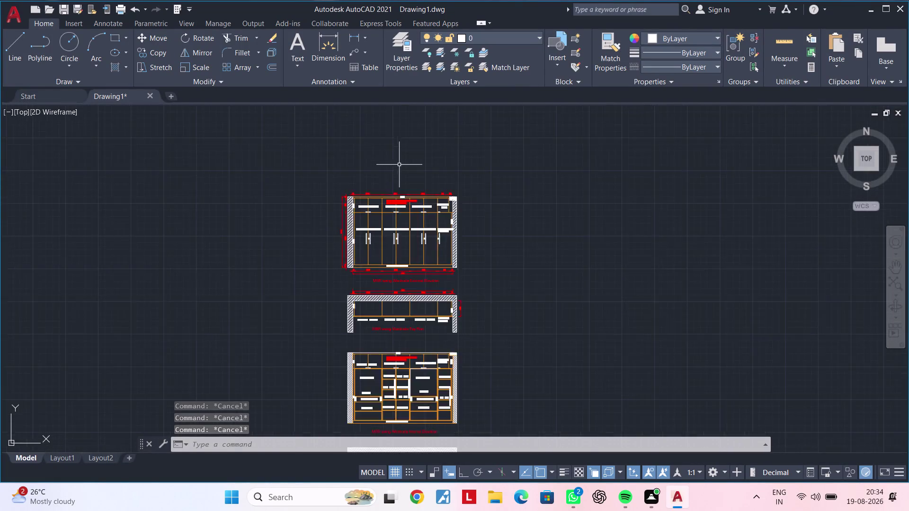
Pan between the top plan and internal elevation to centre the view on a hanger space.
scroll(up, 3)
scroll(up, 3)
scroll(up, 3)
scroll(down, 3)
middle_drag(373, 230, 328, 203)
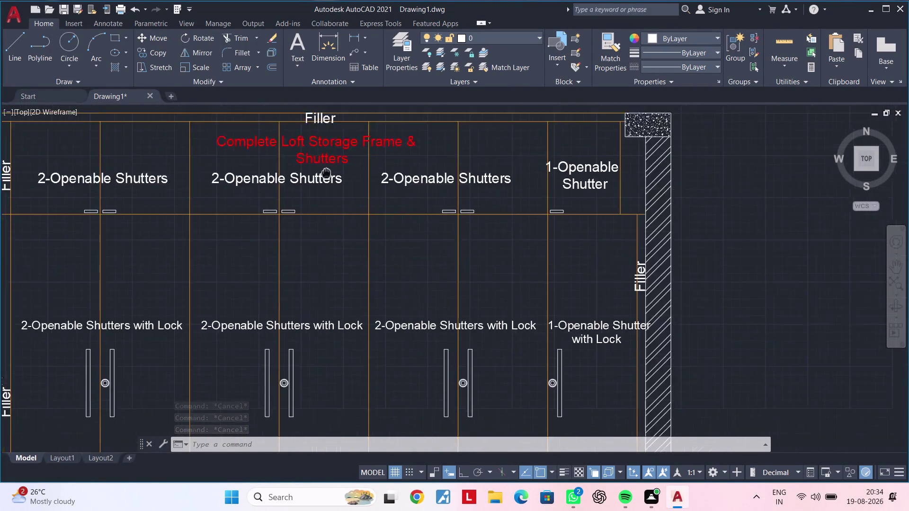
middle_drag(328, 203, 354, 113)
scroll(down, 3)
middle_drag(383, 345, 411, 225)
middle_drag(426, 348, 428, 237)
middle_drag(457, 337, 483, 200)
middle_drag(472, 346, 470, 280)
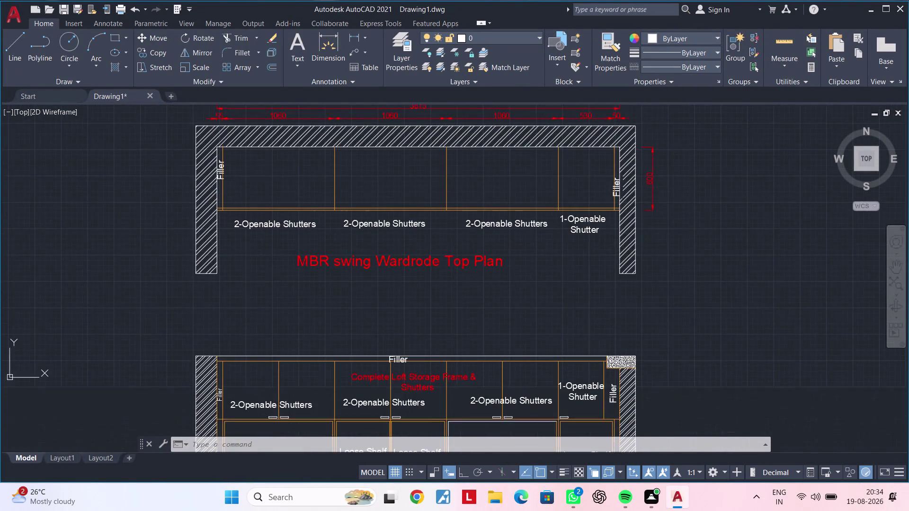
middle_drag(434, 416, 436, 323)
middle_drag(451, 503, 455, 413)
middle_drag(517, 403, 557, 301)
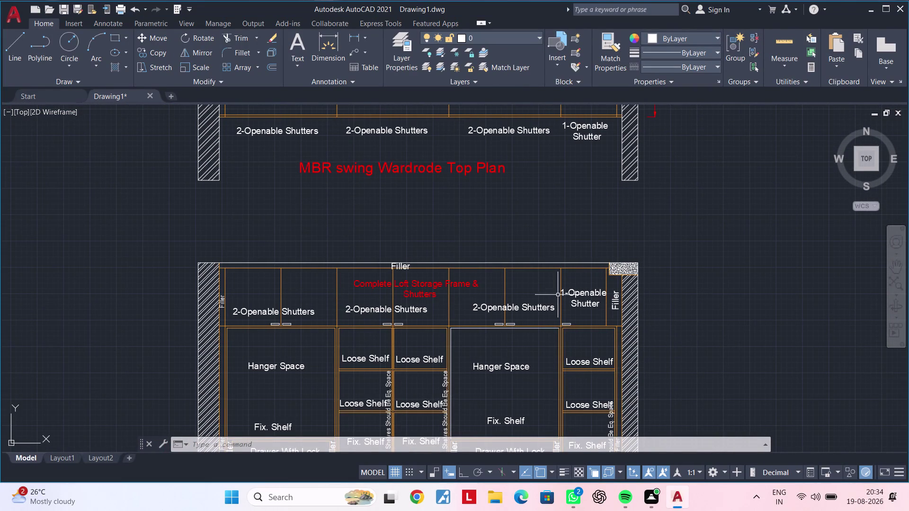
key(Escape)
key(Escape)
middle_drag(519, 370, 528, 249)
middle_drag(502, 319, 501, 271)
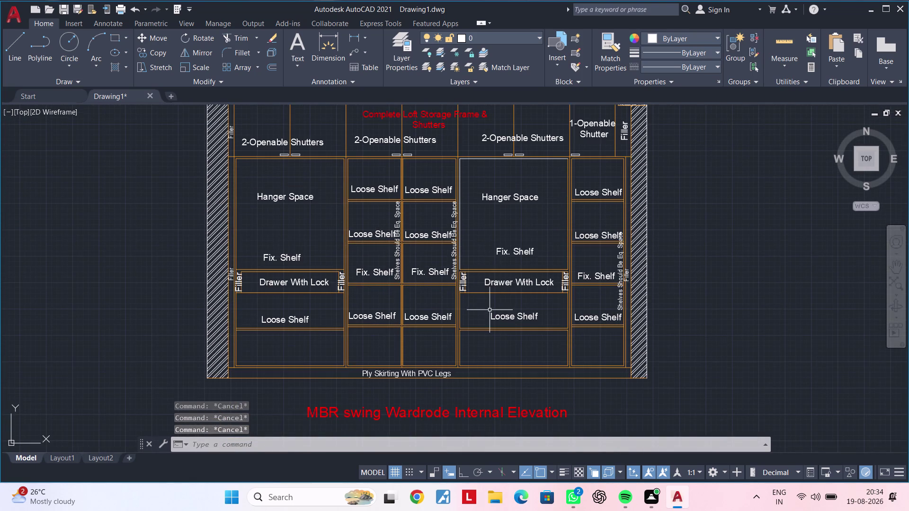
middle_drag(490, 310, 469, 209)
middle_drag(463, 210, 427, 341)
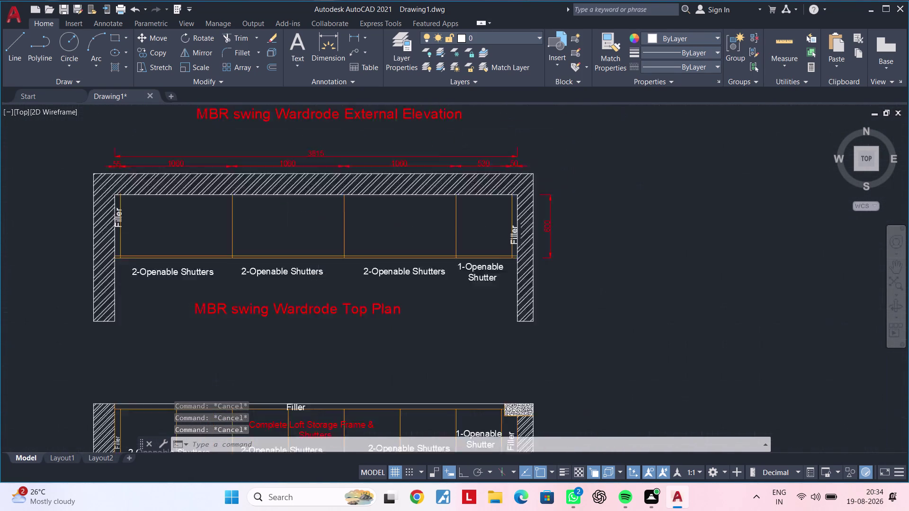
middle_drag(427, 342, 343, 510)
scroll(down, 3)
middle_drag(357, 347, 367, 320)
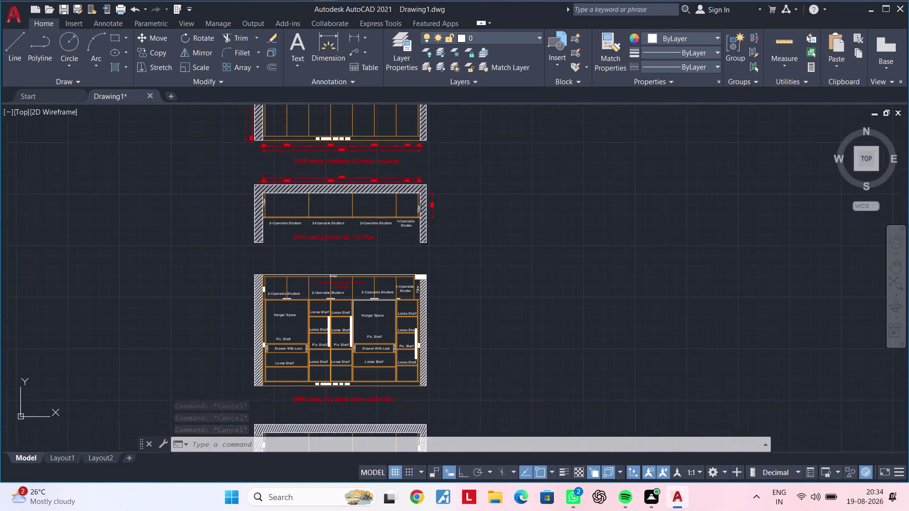
middle_drag(367, 321, 432, 151)
scroll(up, 3)
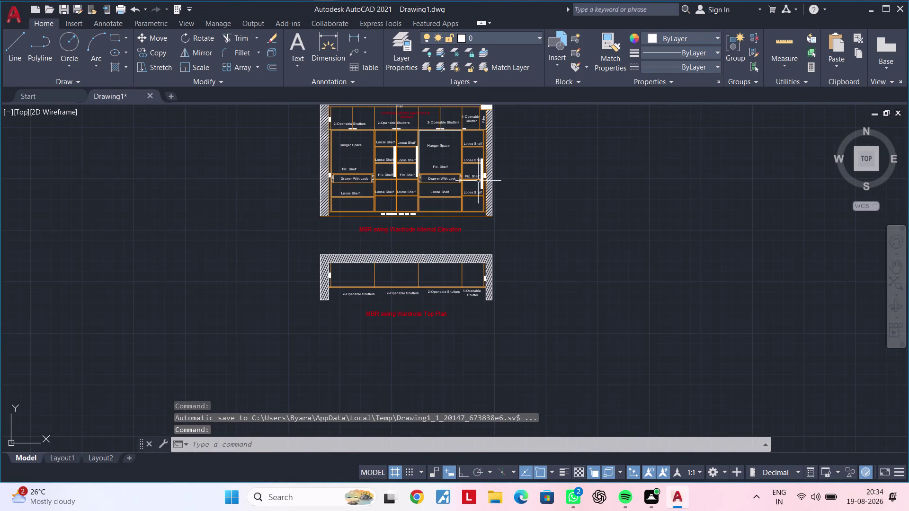
scroll(up, 3)
middle_drag(419, 159, 387, 272)
scroll(up, 3)
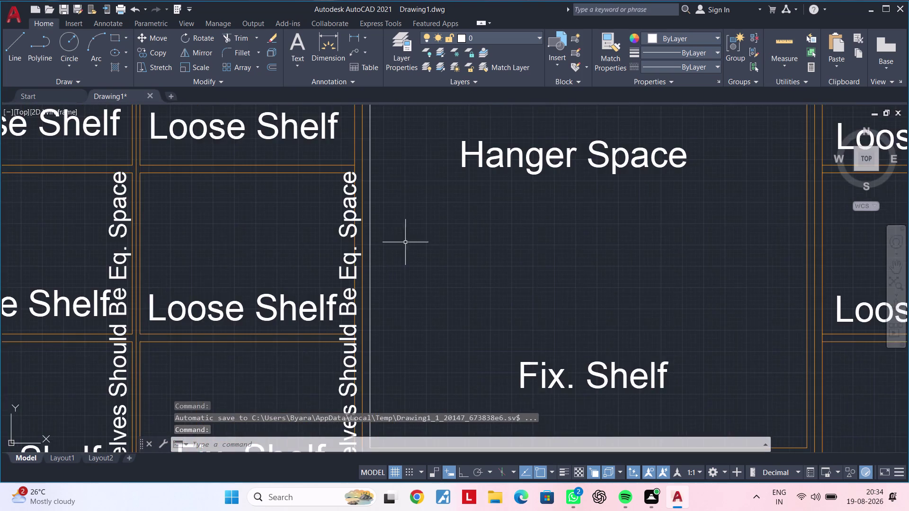
middle_drag(397, 265, 377, 314)
Match the hanger space line's properties onto two frame edges of the internal elevation.
key(Escape)
key(m)
key(a)
key(space)
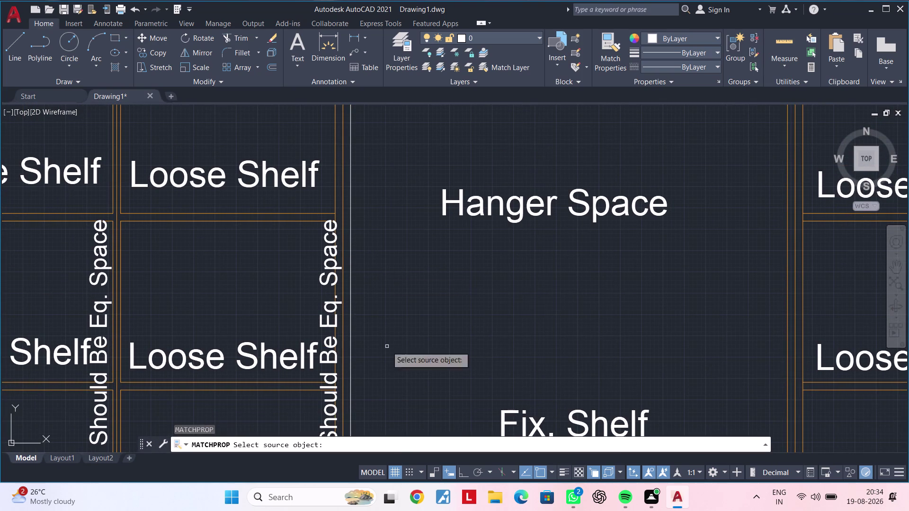
click(787, 254)
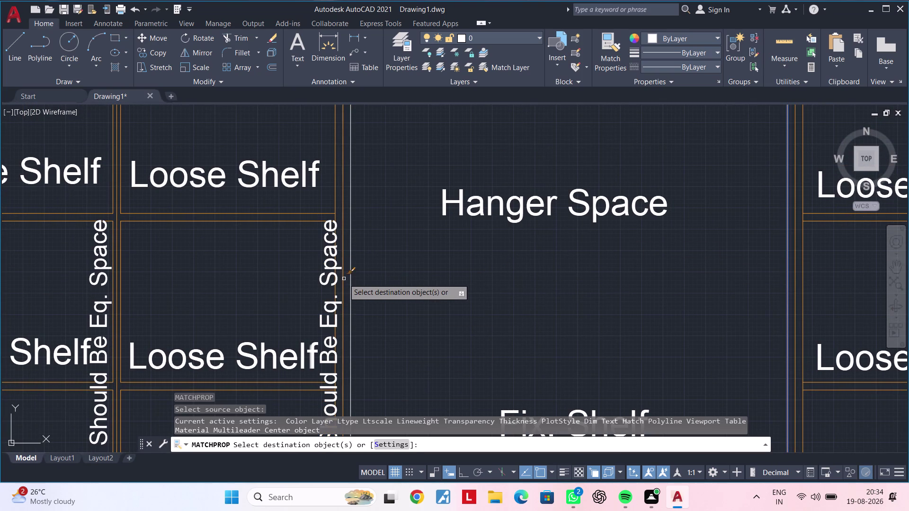
click(349, 278)
scroll(down, 3)
middle_drag(444, 242, 394, 376)
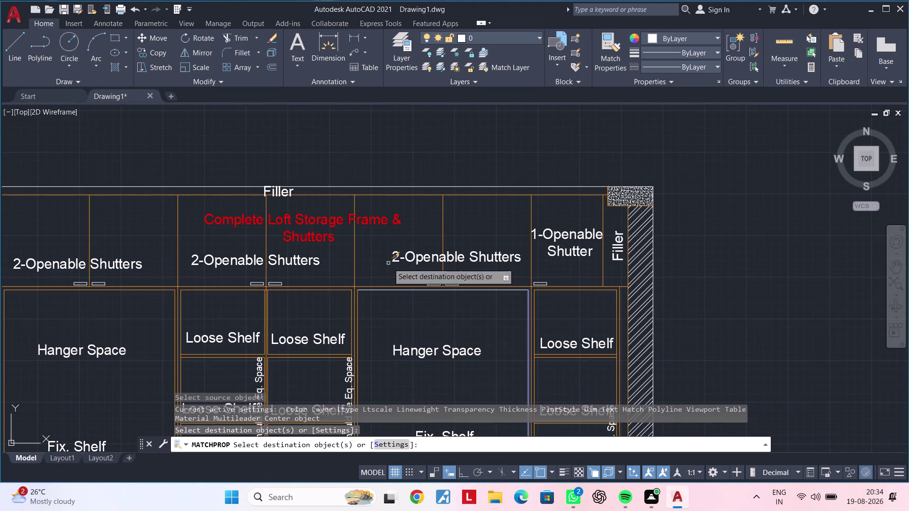
scroll(up, 3)
click(504, 292)
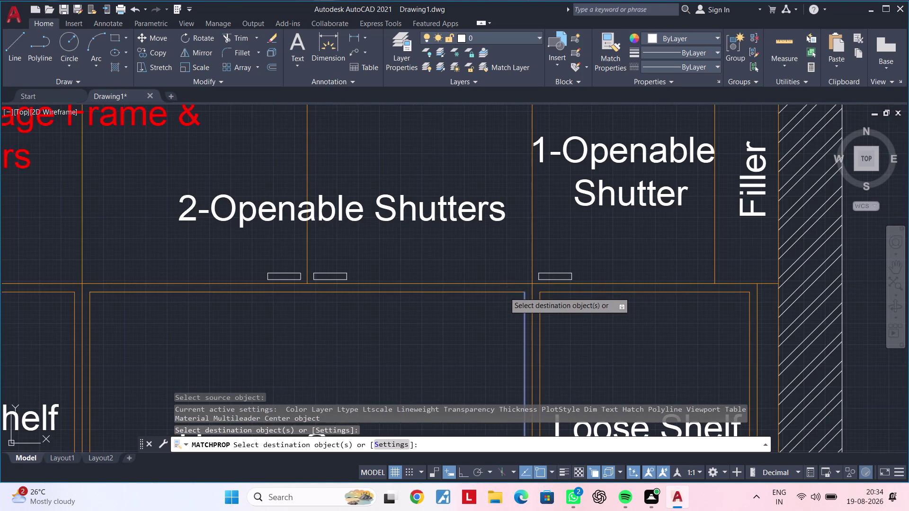
key(Escape)
key(Escape)
key(Escape)
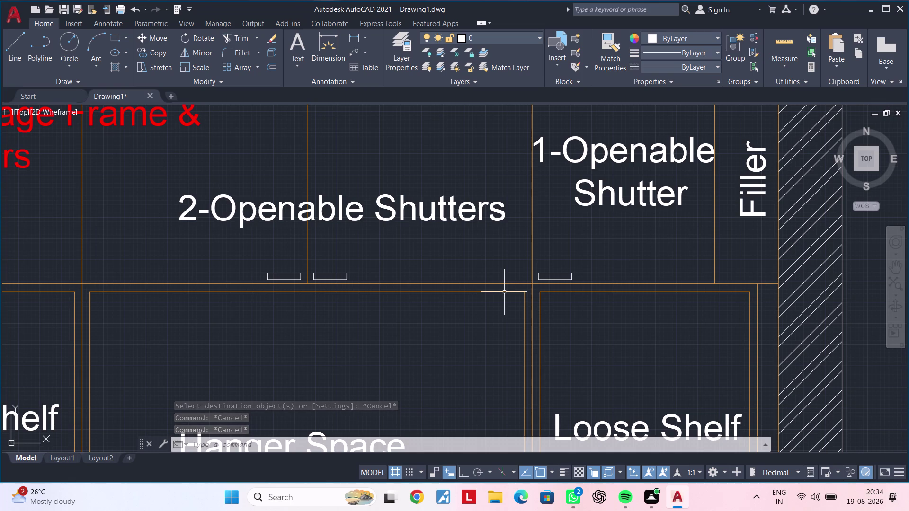
key(Escape)
key(Escape)
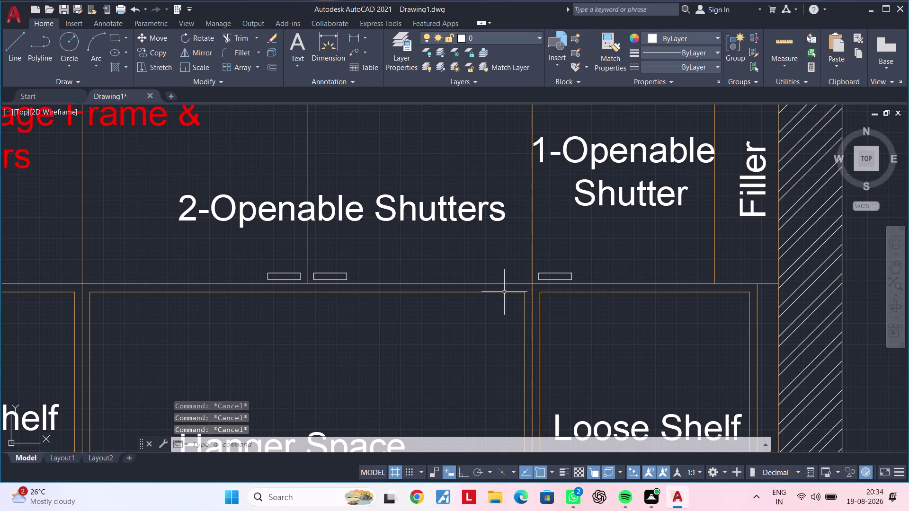
Pan out over the whole internal elevation, then centre the left hanger space.
scroll(down, 3)
middle_drag(447, 307, 638, 229)
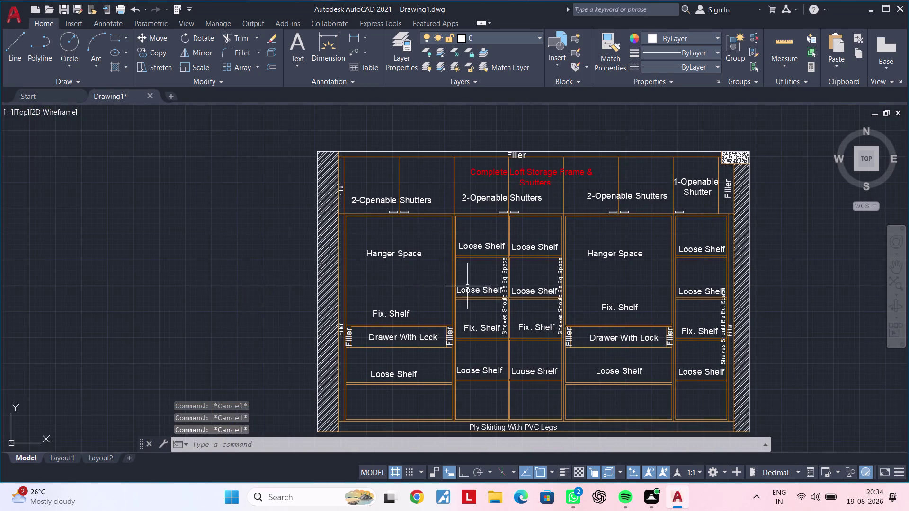
middle_drag(452, 262, 441, 333)
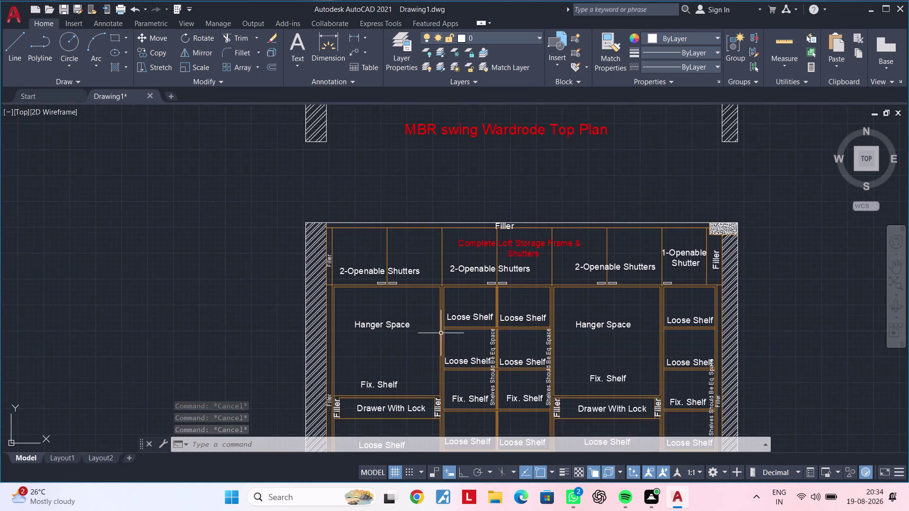
scroll(up, 3)
key(Escape)
key(Escape)
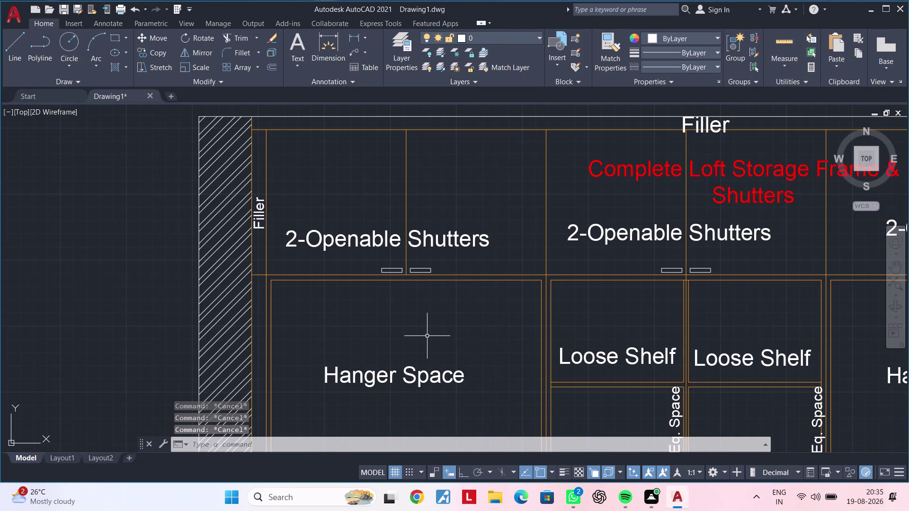
key(Escape)
key(Escape)
key(Escape)
key(Escape)
middle_drag(319, 320, 329, 309)
key(Escape)
key(Escape)
Draw a small bracket rectangle at the left inner face of the hanger space.
text(re)
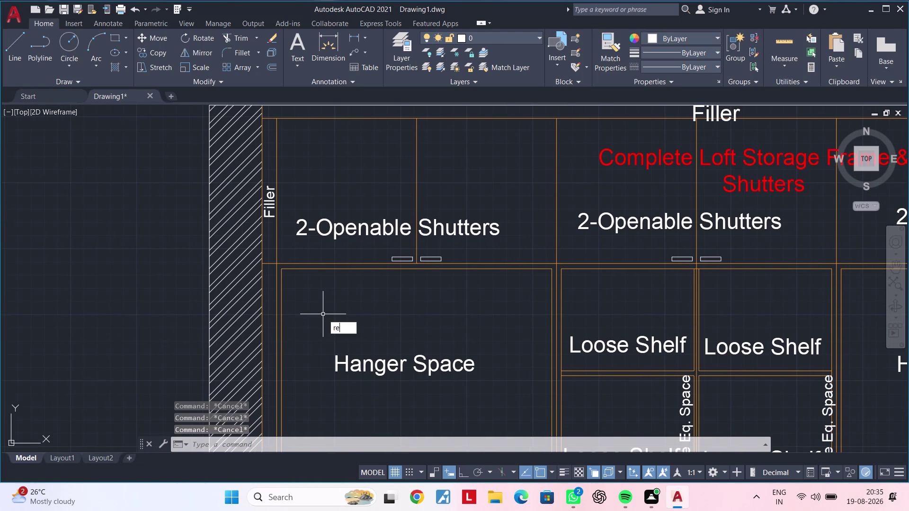
text(c)
key(space)
scroll(up, 3)
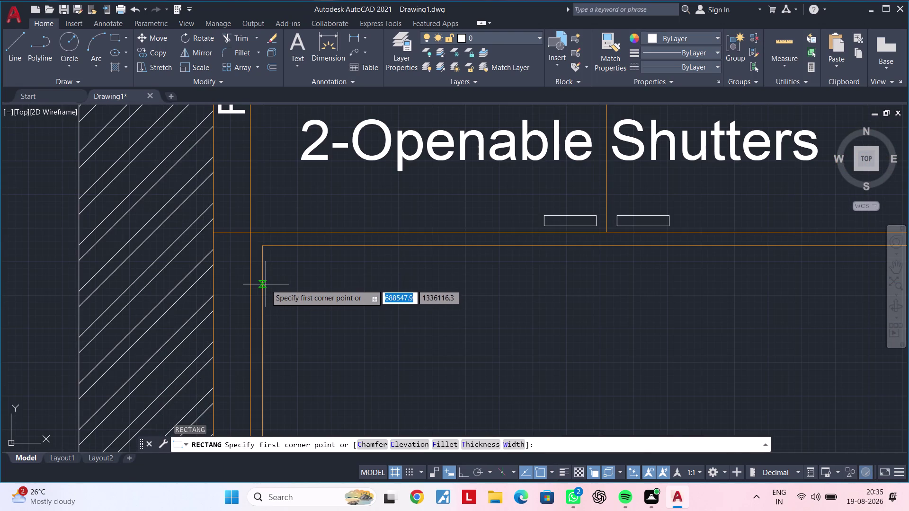
click(264, 282)
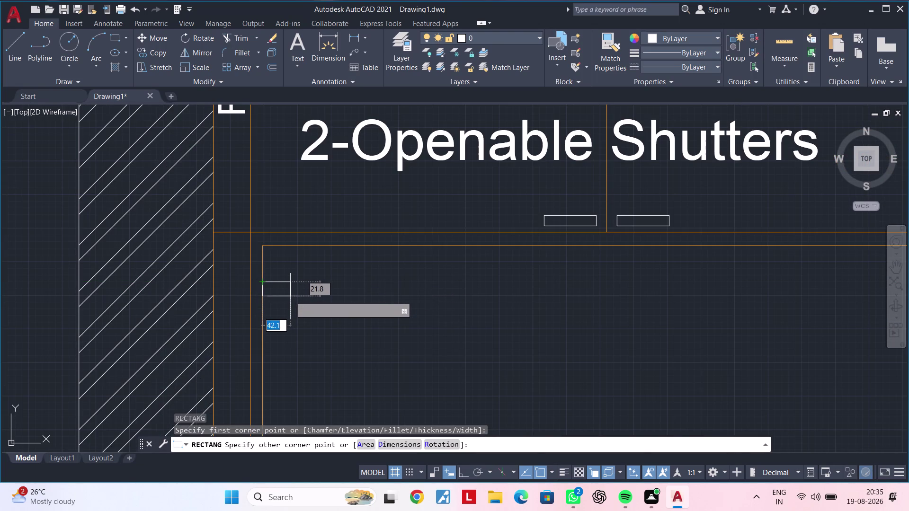
scroll(up, 3)
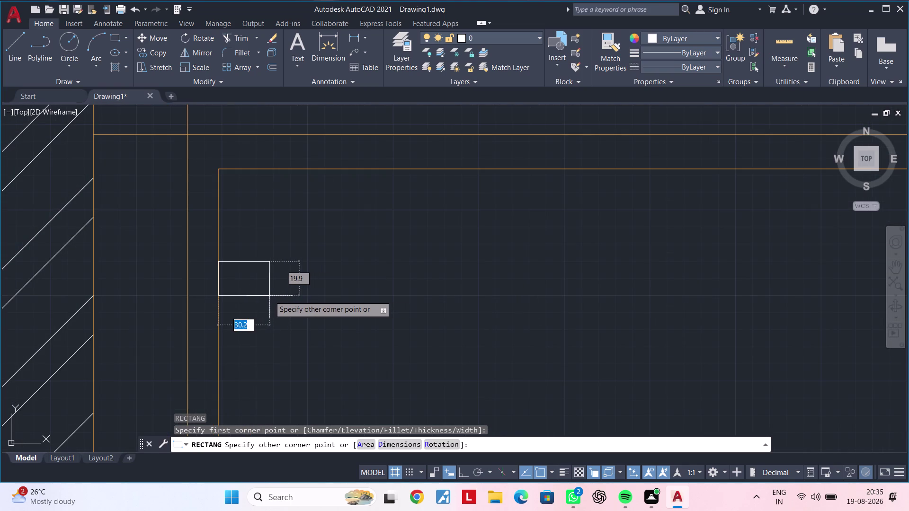
click(262, 296)
scroll(down, 3)
middle_drag(321, 296, 304, 298)
key(Escape)
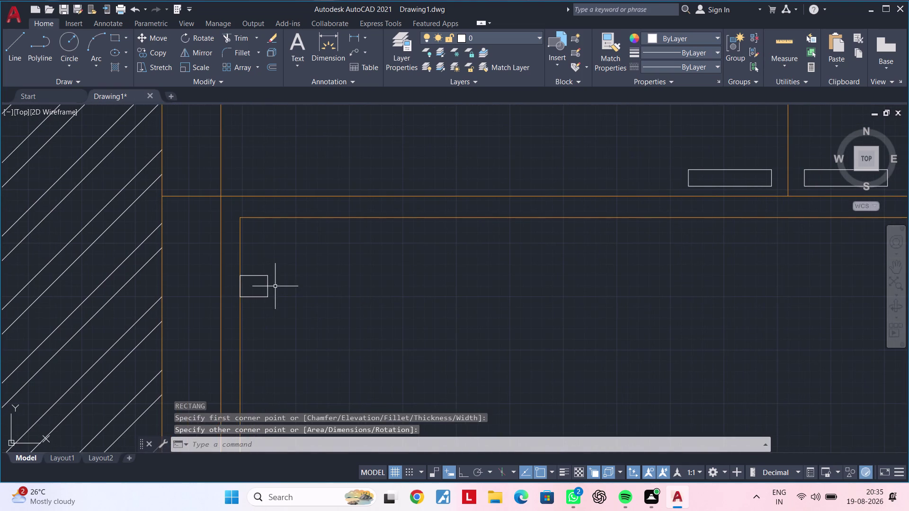
Mirror the bracket about the hanger space centre to the right side, keeping the original.
click(268, 284)
key(m)
text(i)
key(space)
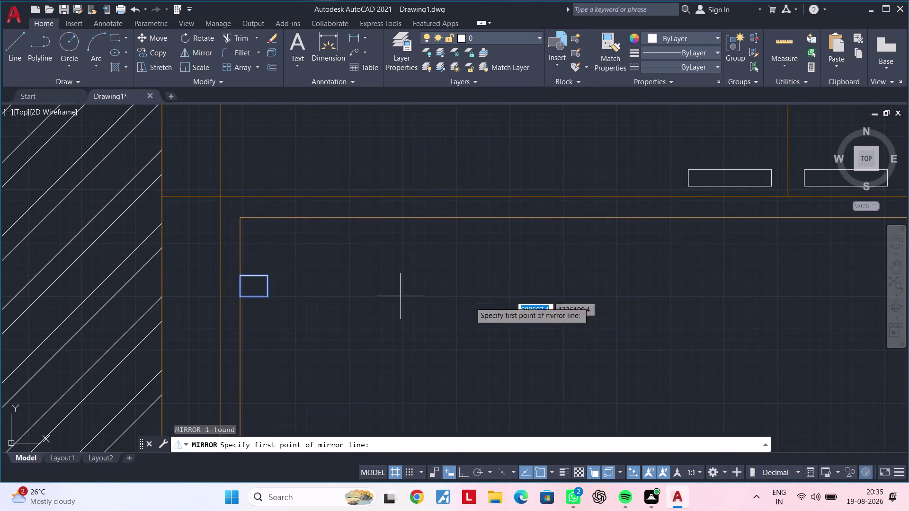
scroll(down, 3)
middle_drag(584, 294, 386, 308)
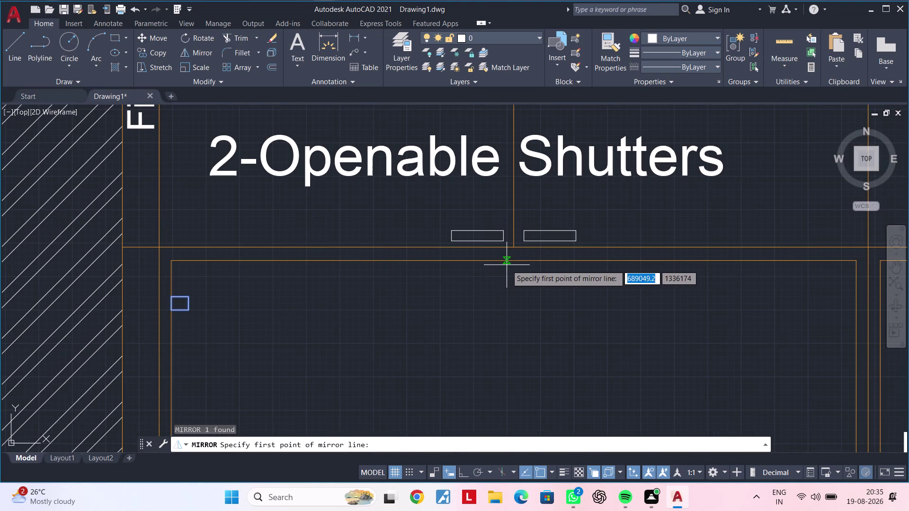
click(513, 263)
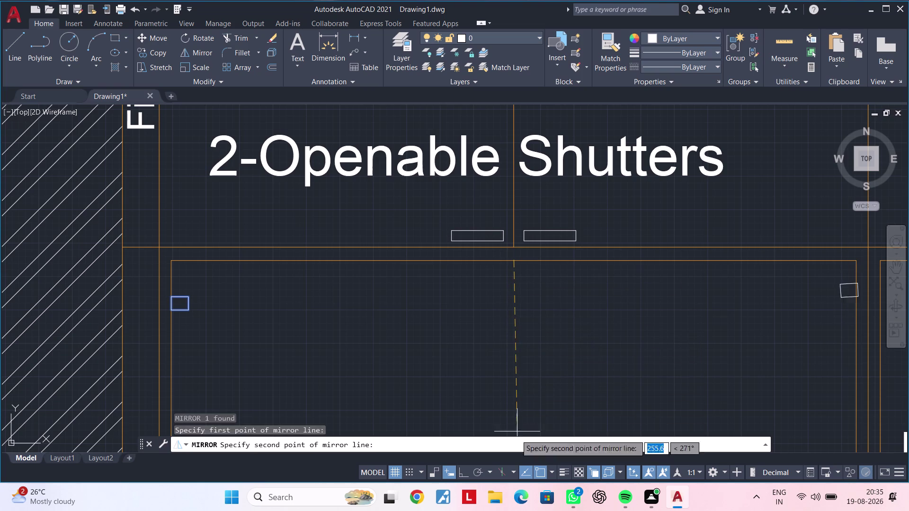
click(466, 471)
click(545, 374)
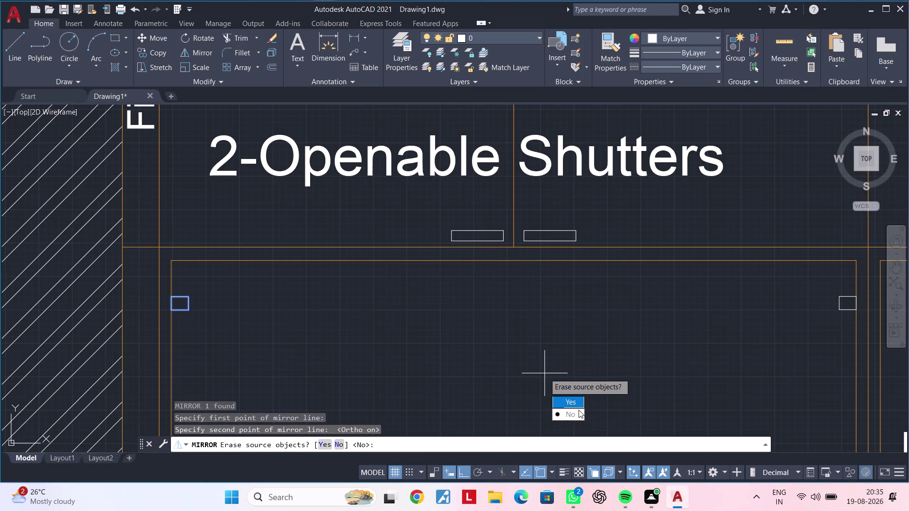
drag(577, 411, 545, 373)
middle_drag(565, 334, 535, 335)
key(Escape)
key(Escape)
Restart RECTANG for the next bracket.
key(r)
text(e)
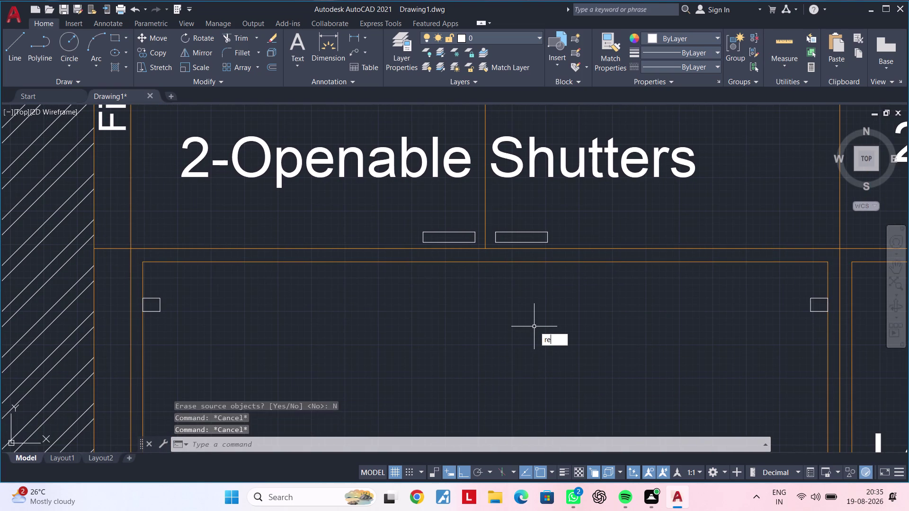
text(c)
key(space)
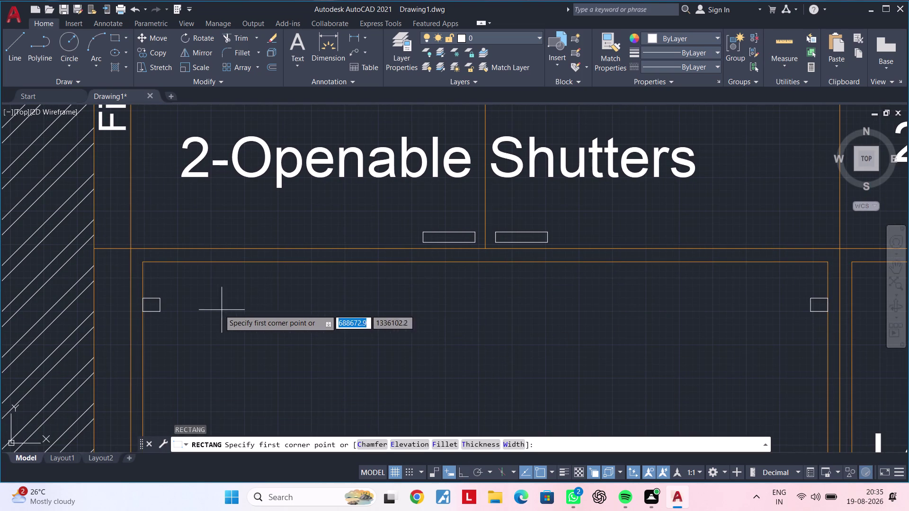
Draw a thin rectangular hanger rod from the left end bracket to the right end bracket.
scroll(up, 3)
scroll(up, 3)
click(133, 291)
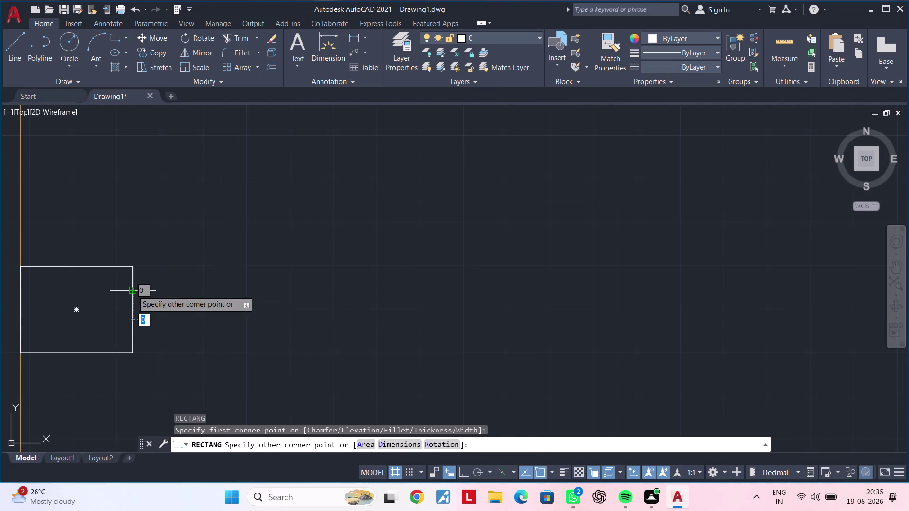
scroll(down, 3)
middle_drag(368, 328, 173, 310)
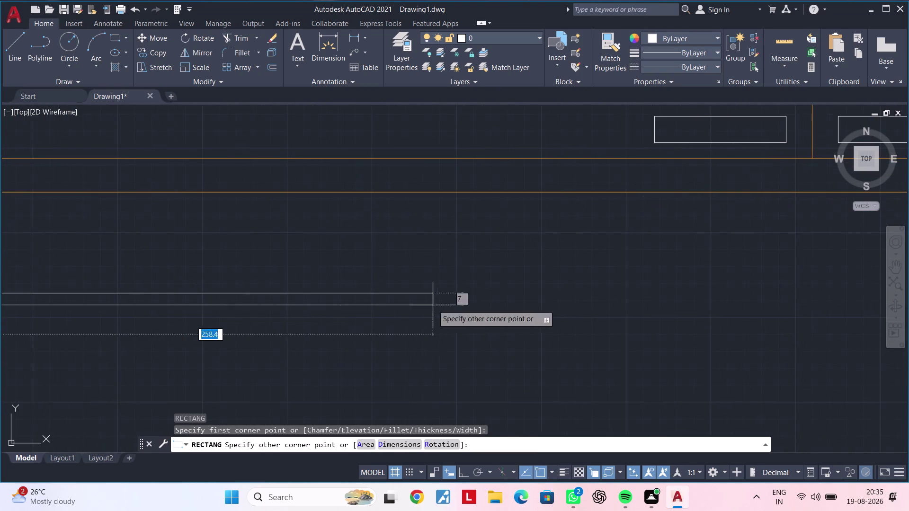
scroll(down, 3)
middle_drag(503, 307, 392, 307)
middle_drag(797, 309, 566, 311)
middle_drag(771, 308, 641, 302)
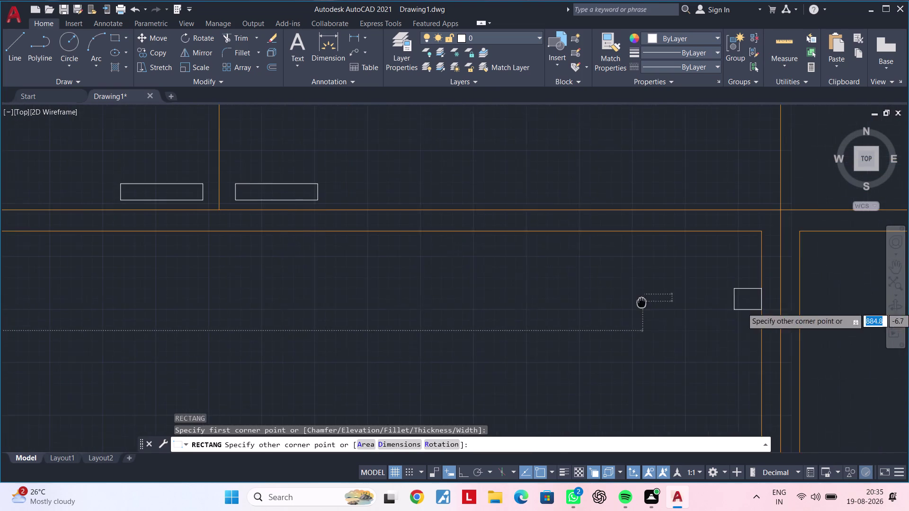
middle_drag(641, 301, 636, 301)
scroll(up, 3)
scroll(up, 3)
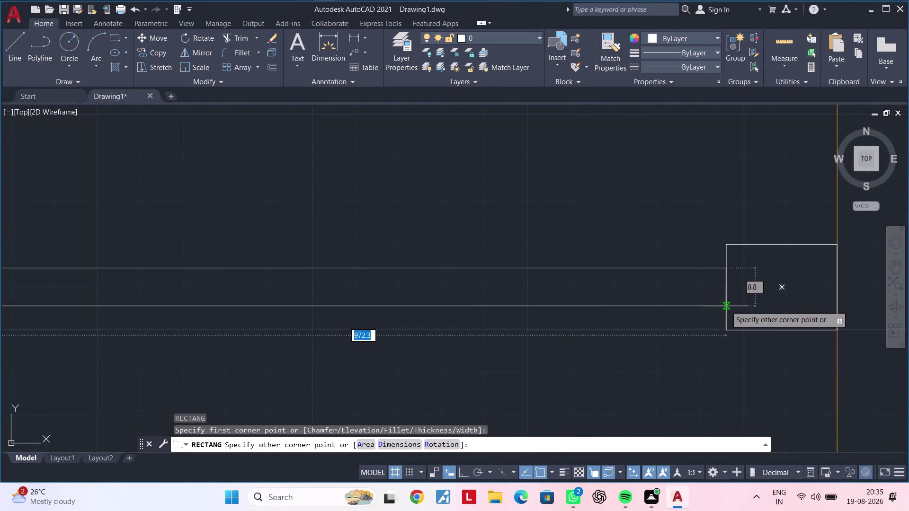
click(725, 306)
scroll(down, 3)
middle_drag(637, 326, 750, 315)
scroll(down, 3)
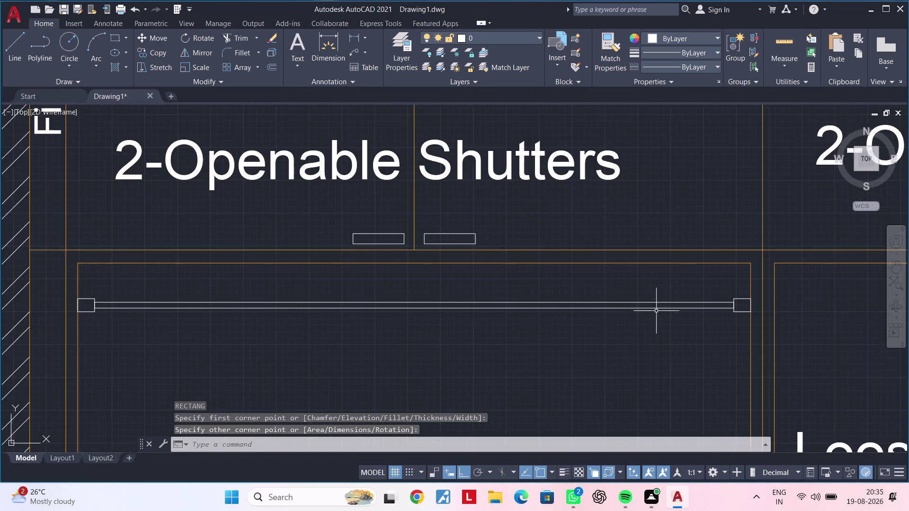
scroll(down, 3)
middle_drag(645, 320, 692, 313)
key(Escape)
key(Escape)
key(Escape)
key(Escape)
key(Escape)
key(Escape)
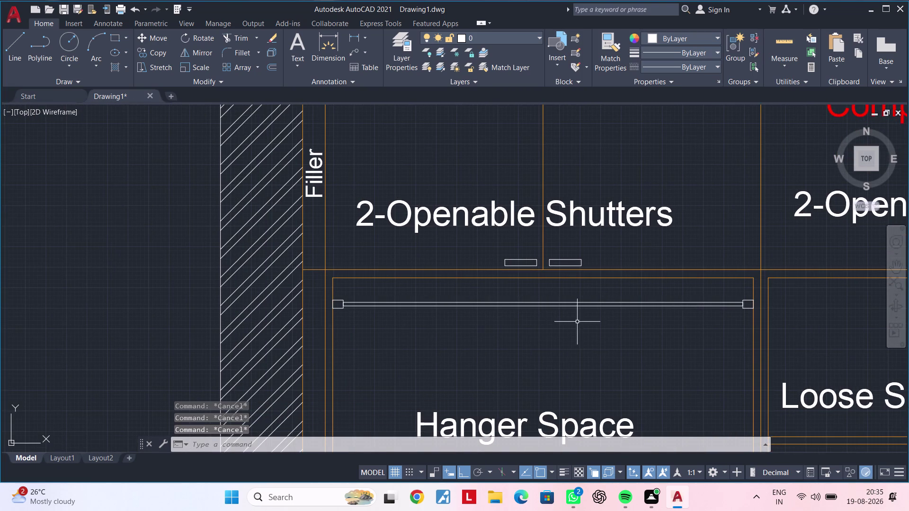
Select the new hanger rod and both of its end brackets.
scroll(down, 3)
middle_drag(578, 324, 543, 331)
scroll(up, 3)
click(441, 334)
click(429, 291)
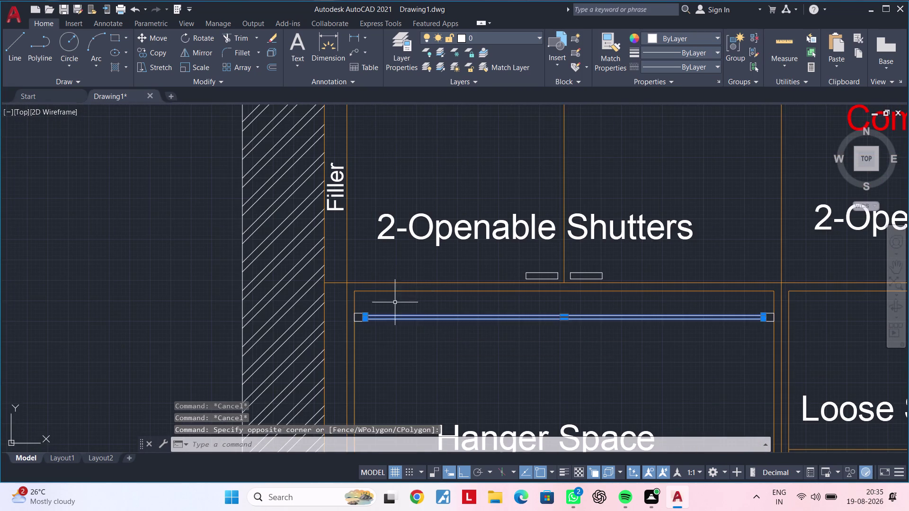
scroll(up, 3)
click(308, 334)
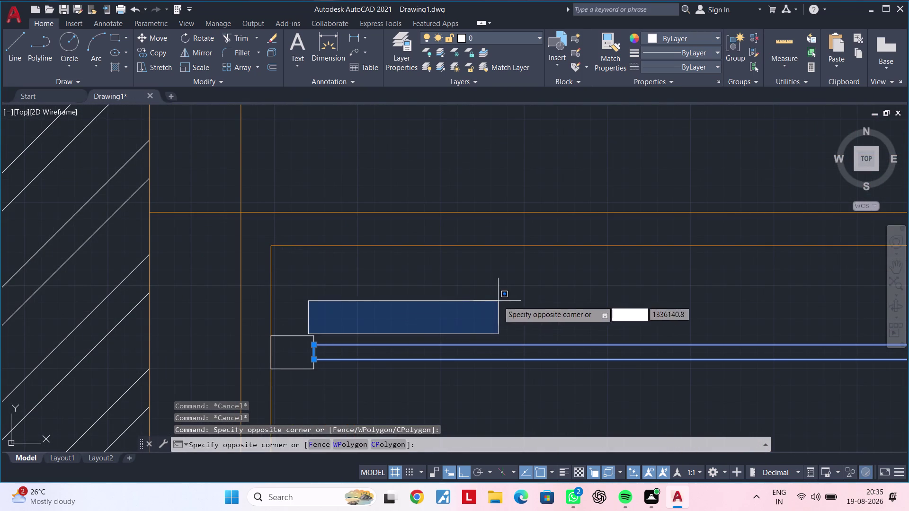
click(301, 372)
scroll(down, 3)
middle_drag(558, 328, 380, 295)
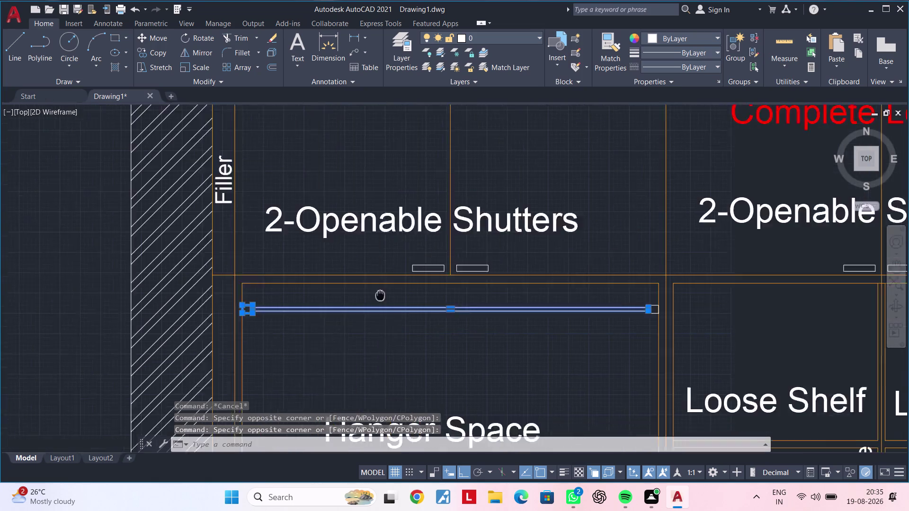
middle_drag(380, 294, 327, 283)
scroll(up, 3)
click(635, 293)
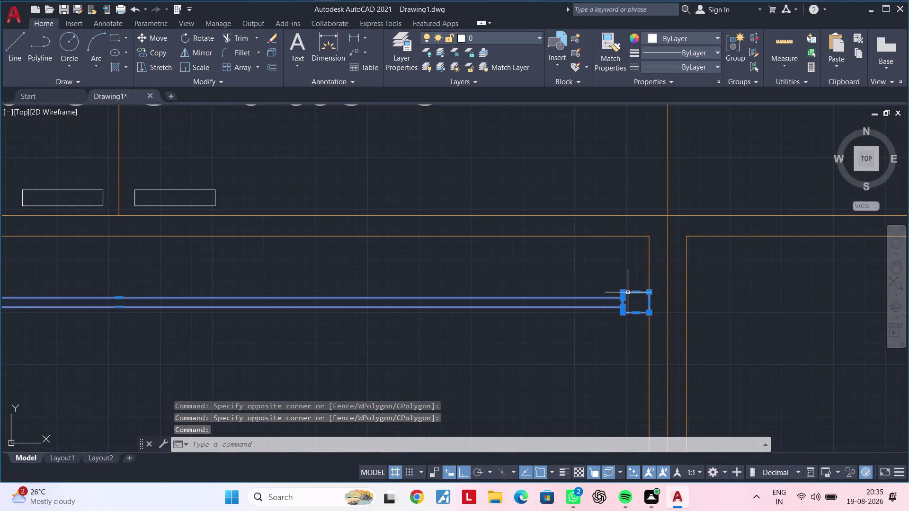
scroll(down, 3)
scroll(down, 3)
middle_drag(563, 273, 411, 273)
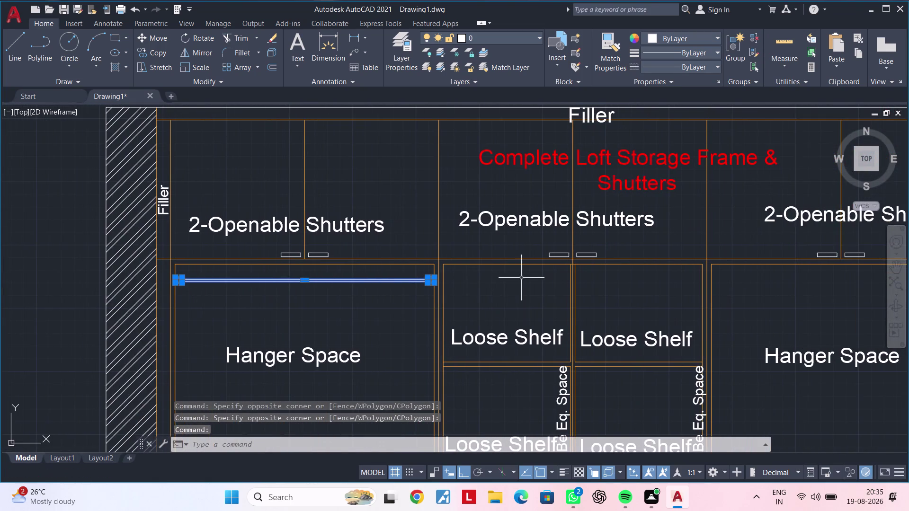
middle_drag(523, 279, 459, 283)
Mirror the rod and brackets across the central divider into the second Hanger Space, keeping the originals.
text(mi)
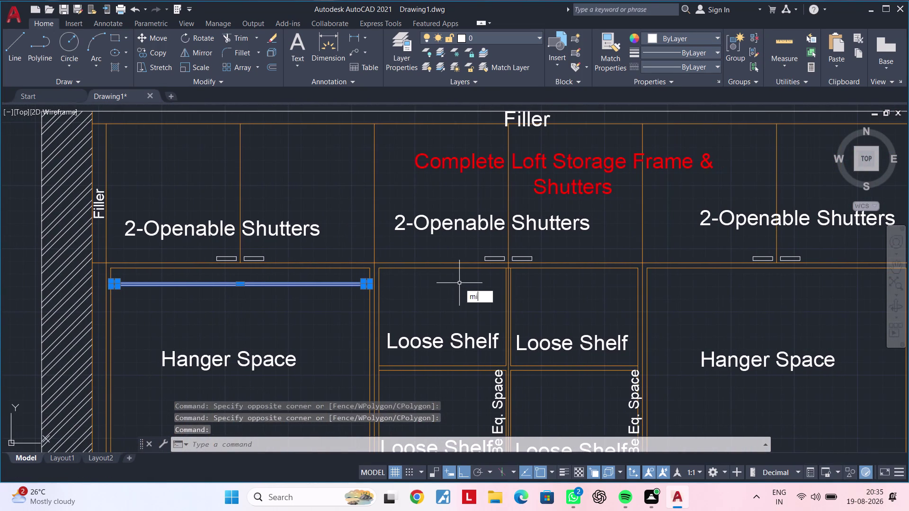
key(space)
scroll(up, 3)
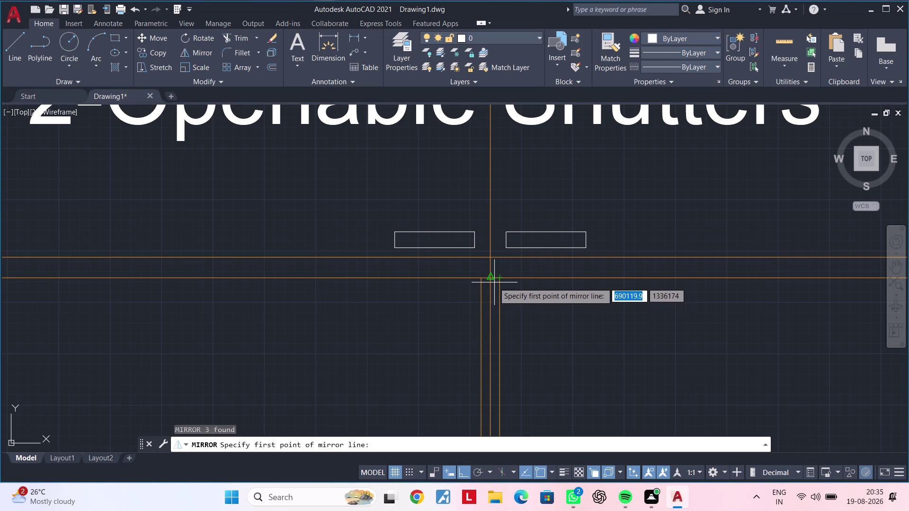
click(493, 280)
scroll(down, 3)
middle_drag(499, 306, 496, 247)
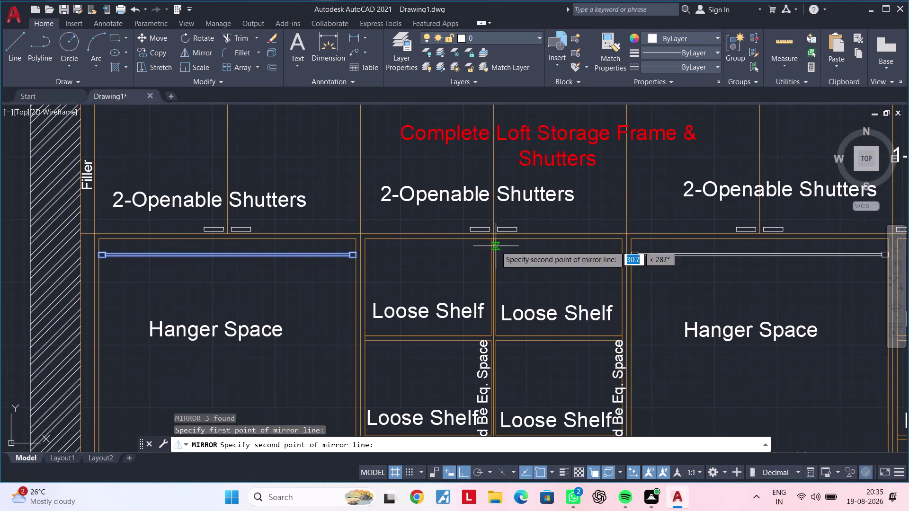
scroll(up, 3)
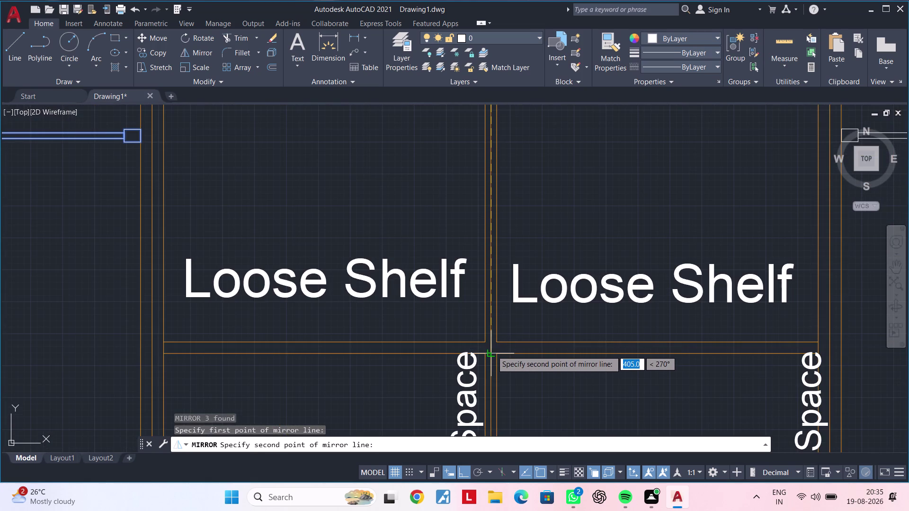
click(492, 352)
drag(523, 392, 492, 352)
scroll(down, 3)
middle_drag(616, 238, 447, 245)
key(Escape)
key(Escape)
middle_drag(461, 242, 522, 237)
key(Escape)
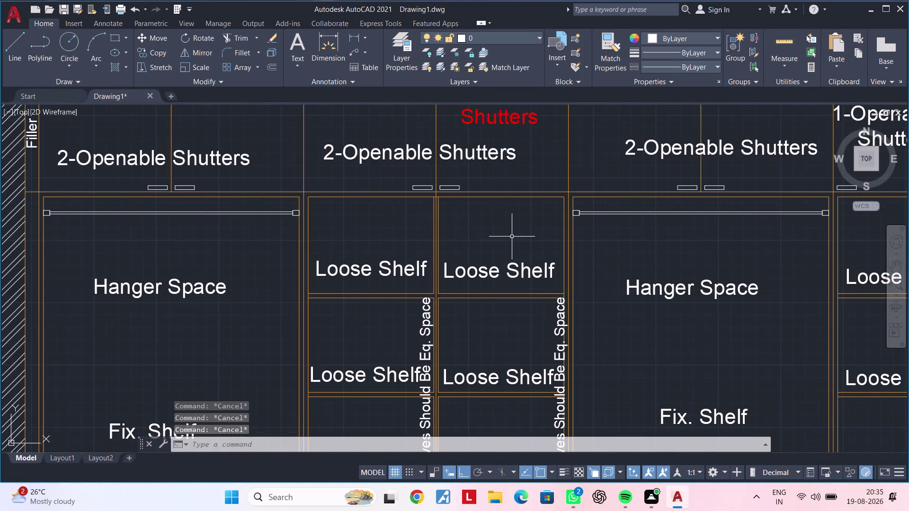
middle_drag(502, 240, 427, 248)
key(Escape)
scroll(down, 3)
middle_drag(577, 248, 528, 251)
scroll(up, 3)
key(Escape)
key(Escape)
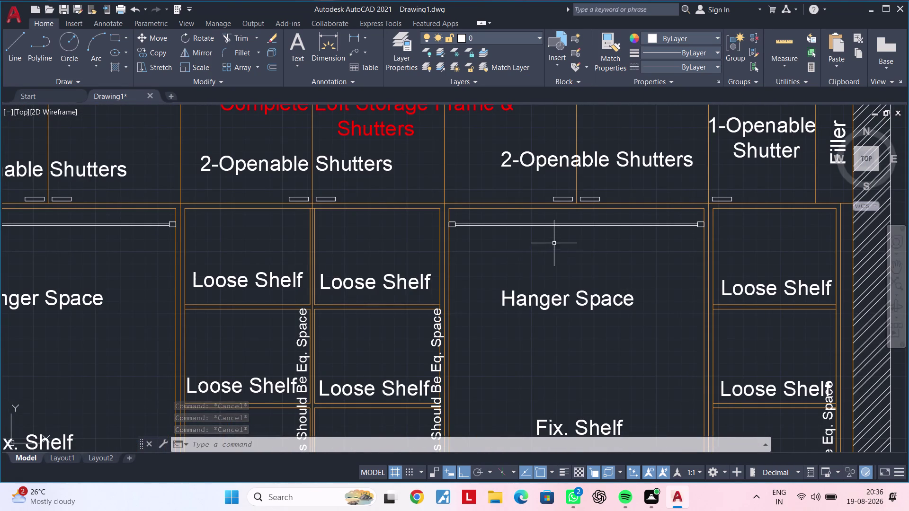
scroll(down, 3)
scroll(up, 3)
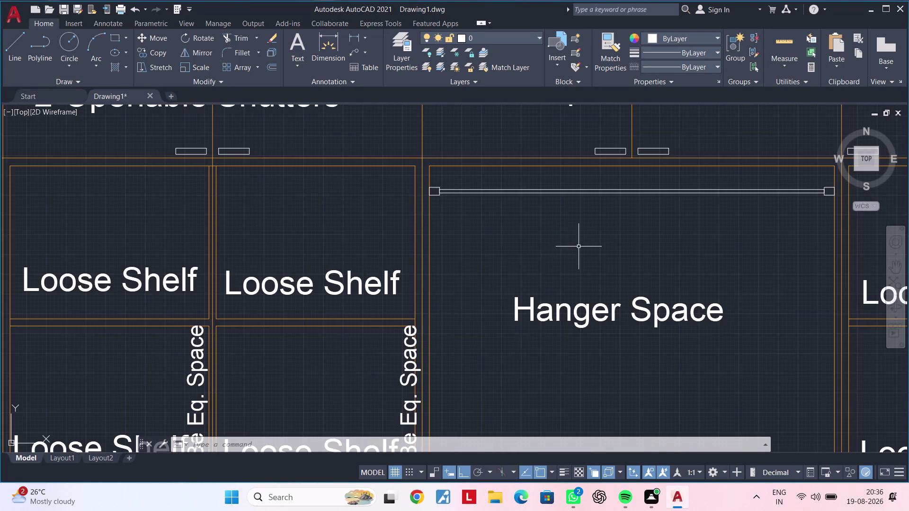
middle_drag(509, 269, 491, 285)
middle_drag(553, 251, 439, 278)
scroll(up, 3)
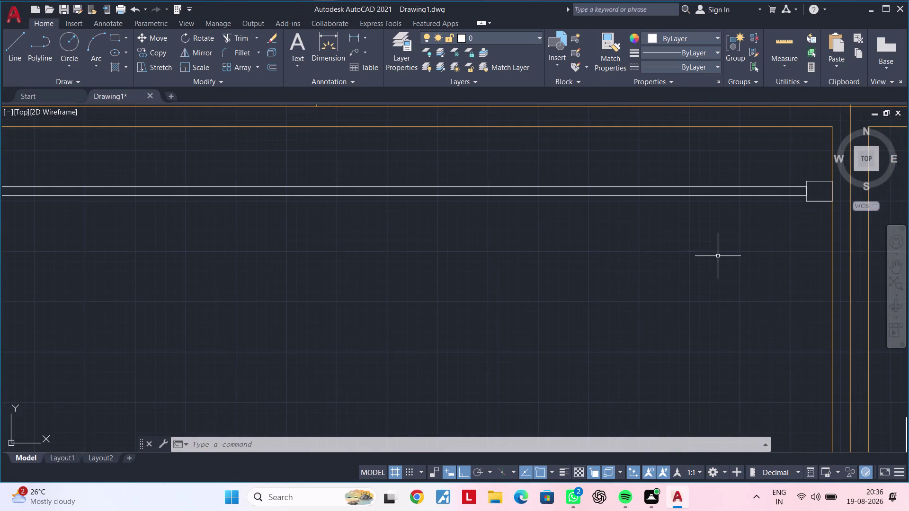
Select the copied hanger rod and its right end bracket.
middle_drag(711, 265, 653, 338)
double_click(719, 307)
click(706, 244)
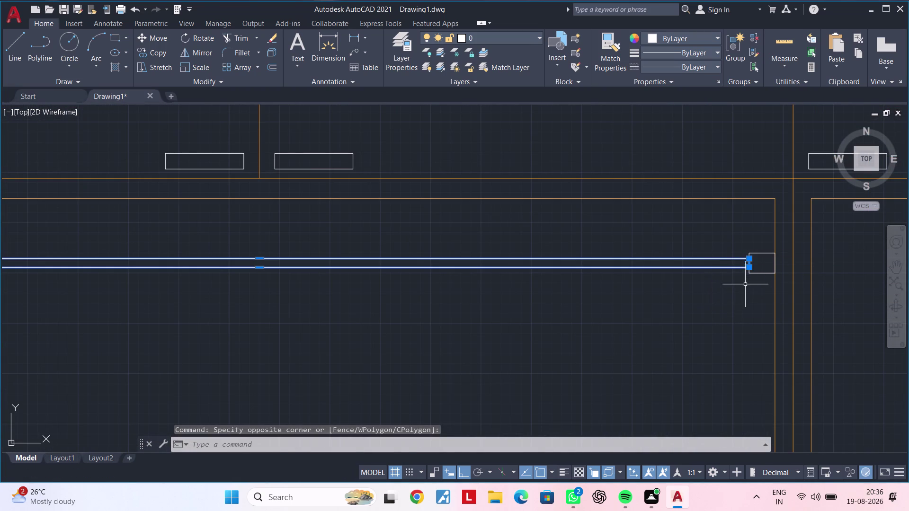
click(748, 287)
click(731, 234)
click(755, 283)
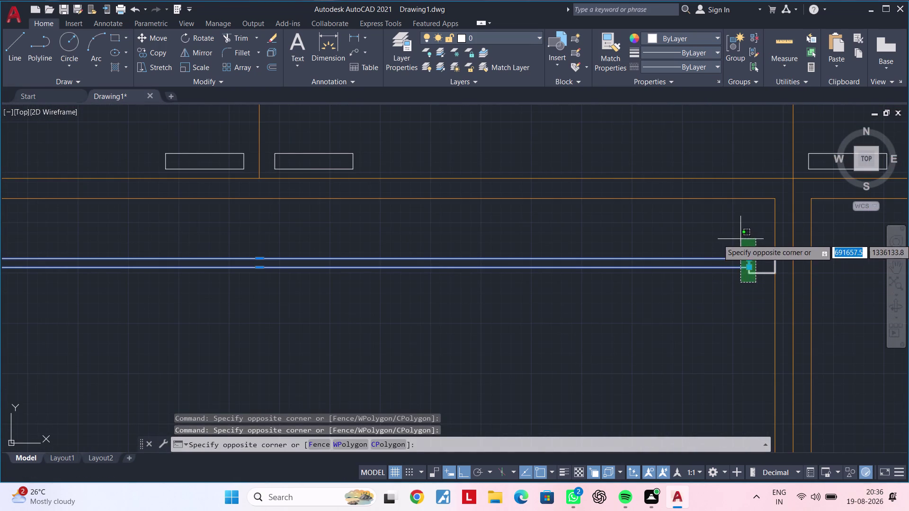
click(740, 238)
scroll(down, 3)
middle_drag(596, 299, 672, 288)
scroll(up, 3)
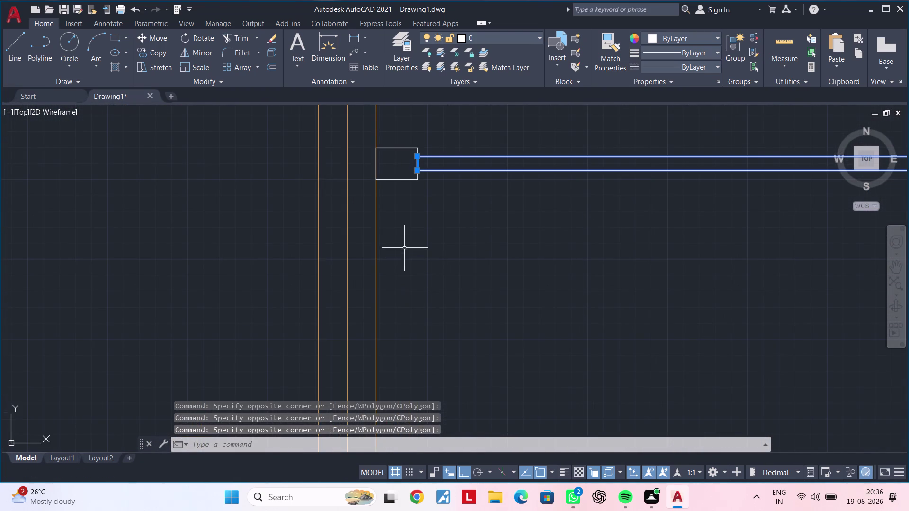
Add the copied rod's left end brackets to the selection.
click(424, 225)
click(393, 167)
scroll(down, 3)
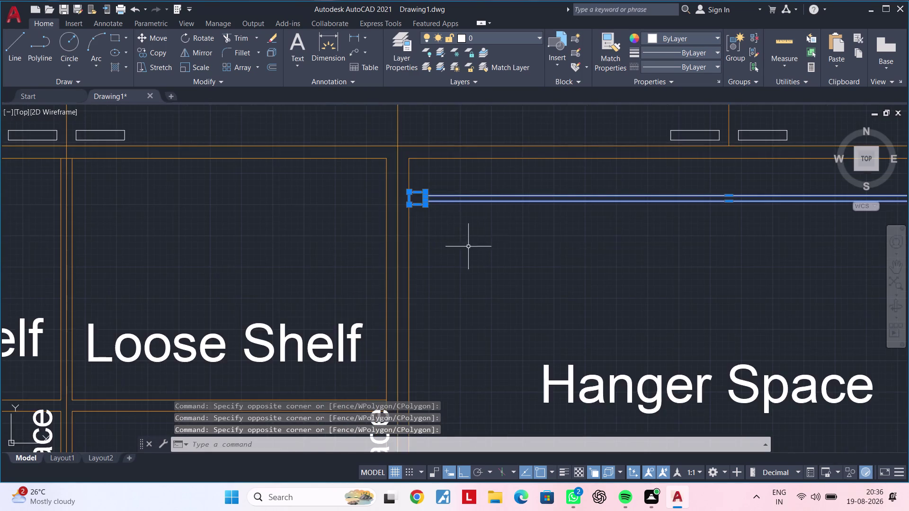
scroll(down, 3)
middle_drag(276, 239, 427, 227)
scroll(up, 3)
middle_drag(378, 229, 376, 250)
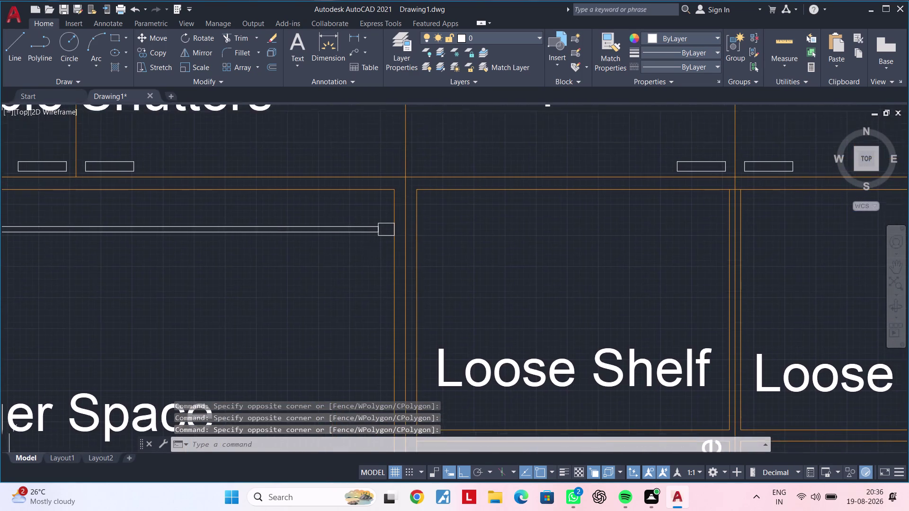
scroll(up, 3)
click(381, 244)
click(317, 168)
scroll(down, 3)
middle_drag(240, 249, 246, 249)
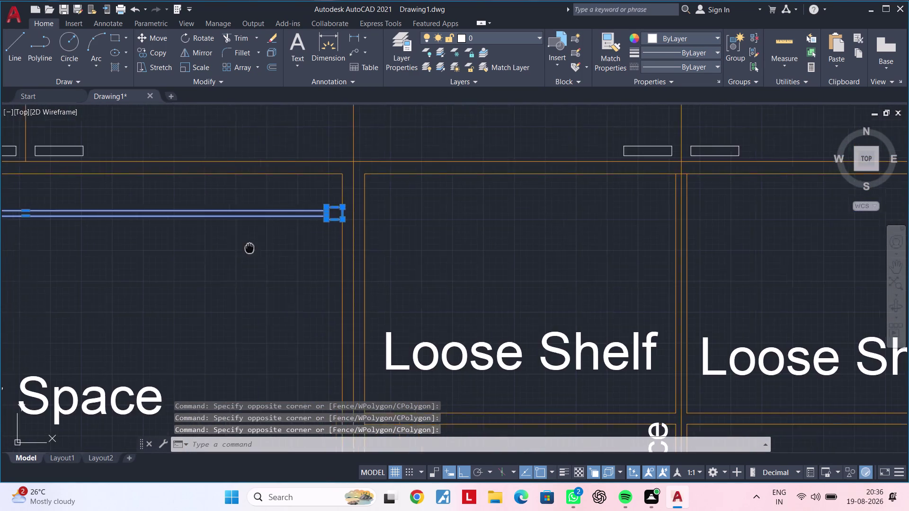
middle_drag(245, 249, 492, 238)
middle_drag(219, 244, 474, 234)
scroll(down, 3)
middle_drag(284, 240, 356, 240)
scroll(up, 3)
click(316, 224)
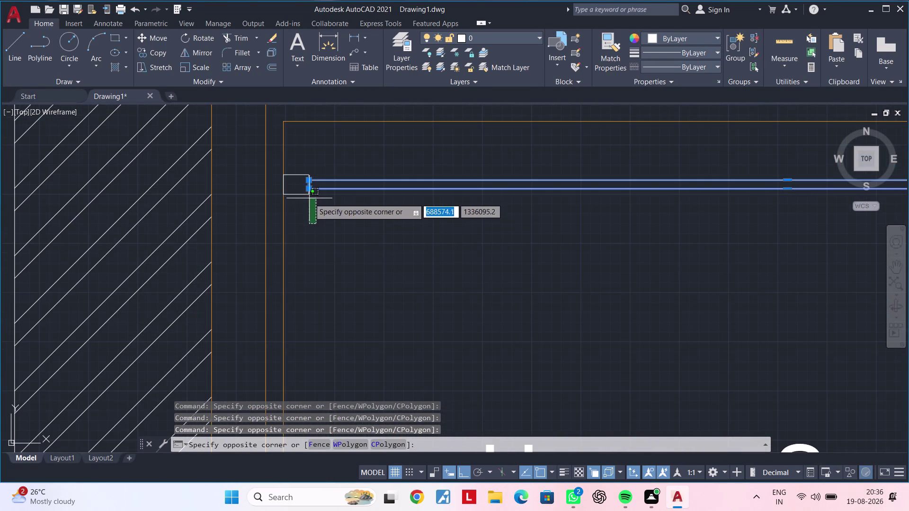
click(301, 177)
scroll(down, 3)
middle_drag(509, 249, 309, 249)
middle_drag(469, 257, 374, 256)
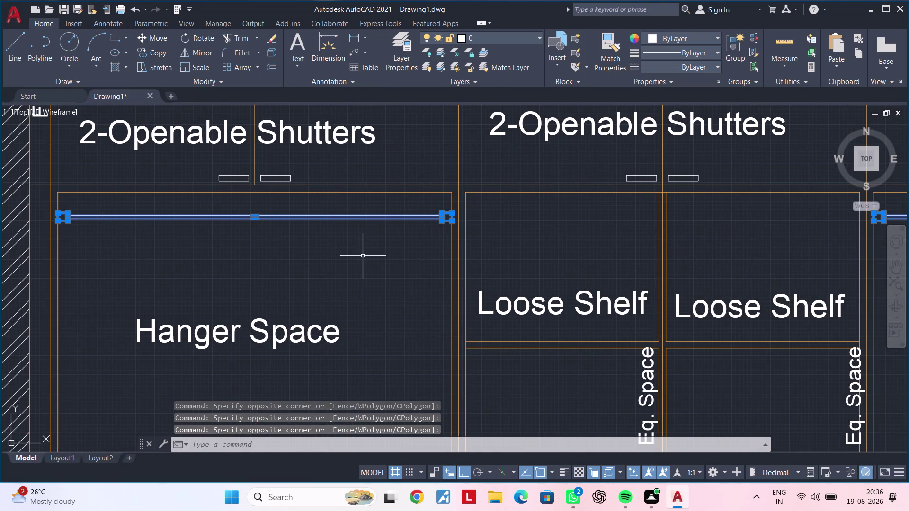
Move the rod's end block from a base point to its new position with MOVE.
text(m)
key(space)
scroll(up, 3)
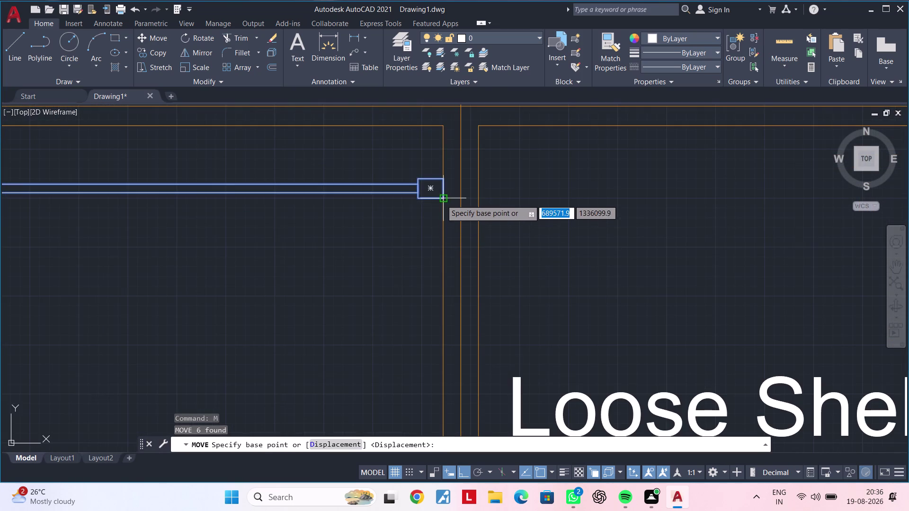
click(441, 200)
click(441, 241)
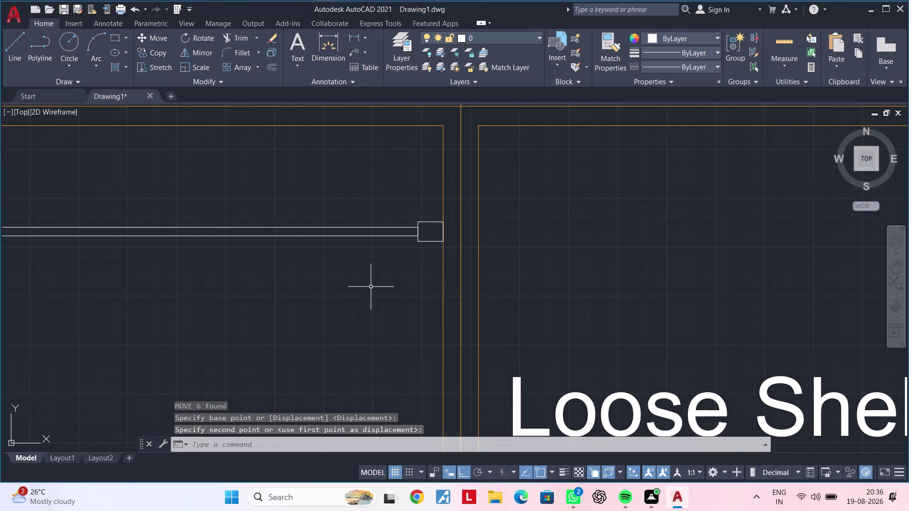
scroll(down, 3)
key(Escape)
scroll(down, 3)
middle_drag(662, 302, 419, 290)
key(Escape)
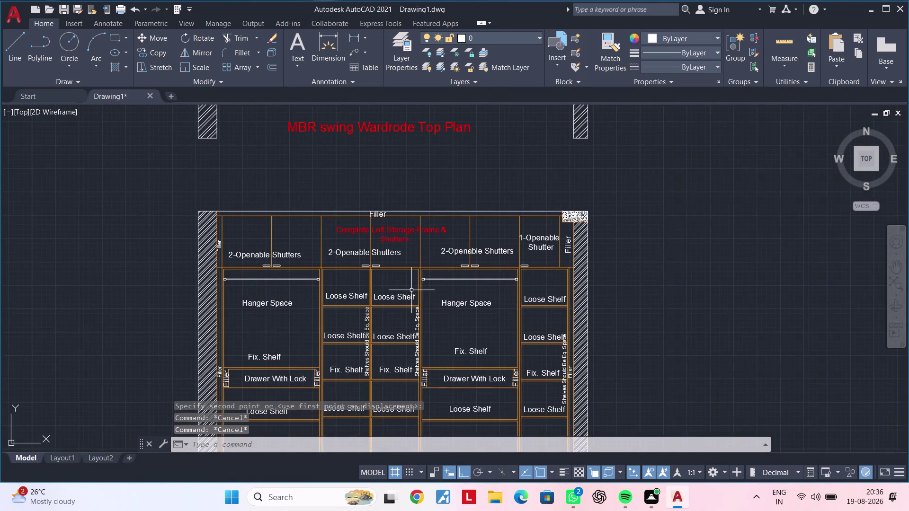
key(Escape)
middle_drag(505, 315, 526, 199)
middle_drag(510, 290, 503, 216)
middle_drag(487, 297, 487, 190)
middle_drag(494, 314, 487, 187)
middle_drag(504, 334, 502, 270)
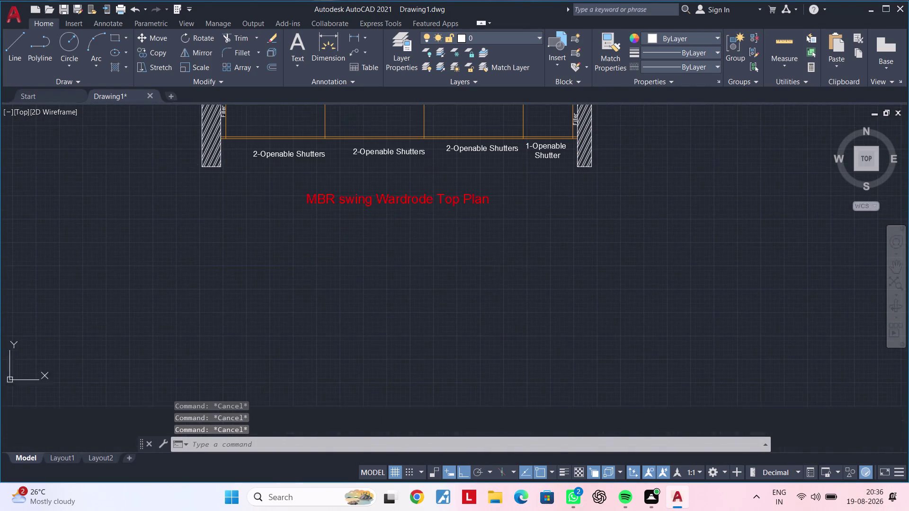
middle_drag(427, 282, 443, 294)
key(Escape)
key(Escape)
key(Escape)
key(Escape)
key(Escape)
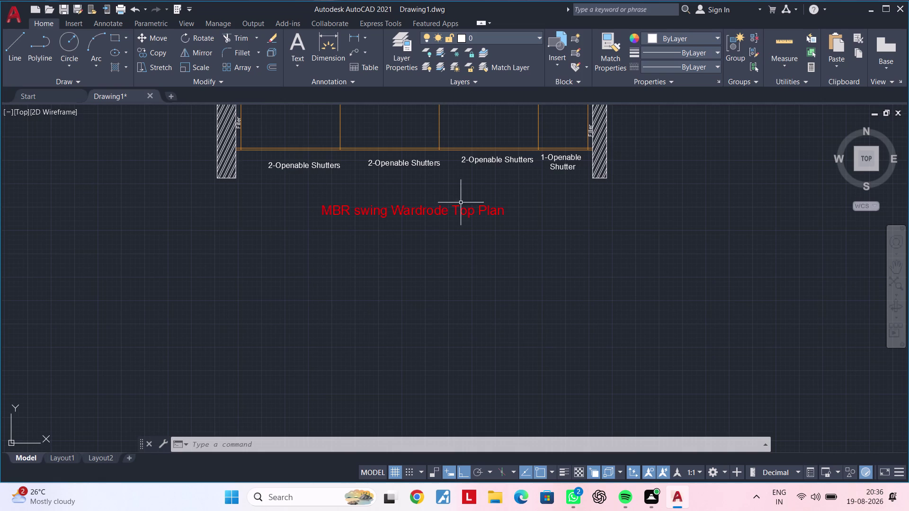
middle_drag(374, 276, 473, 175)
key(Escape)
scroll(down, 3)
middle_drag(447, 206, 347, 263)
middle_drag(347, 262, 383, 232)
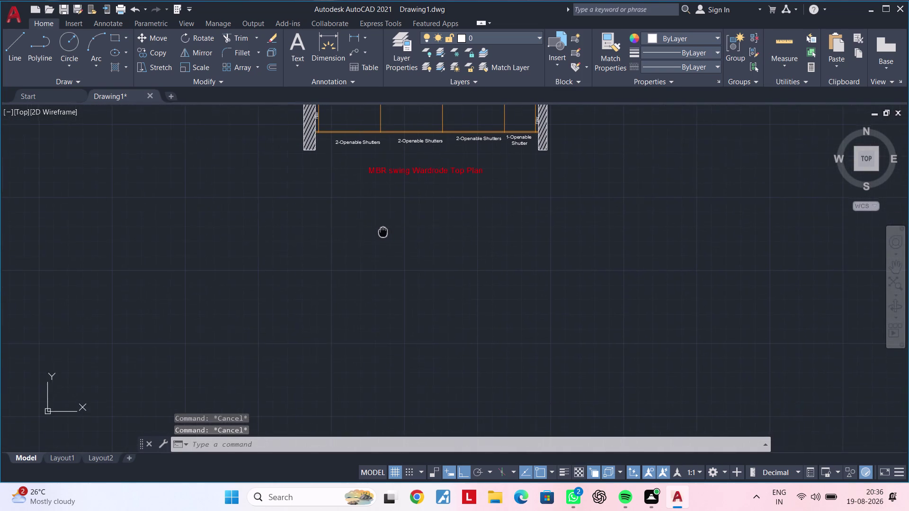
middle_drag(383, 231, 383, 231)
key(Escape)
key(Escape)
key(Escape)
key(Escape)
key(Escape)
key(Escape)
key(Escape)
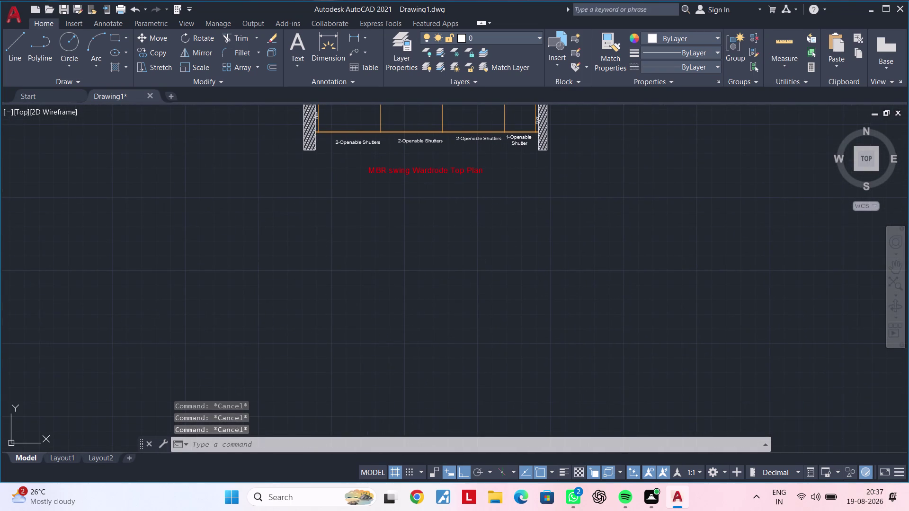
key(Escape)
key(Escape)
scroll(down, 3)
scroll(down, 3)
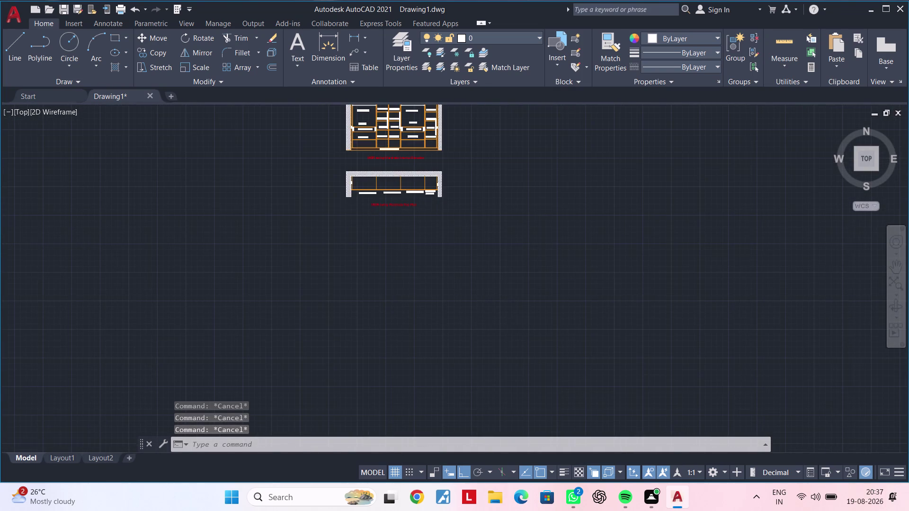
middle_drag(375, 226, 299, 328)
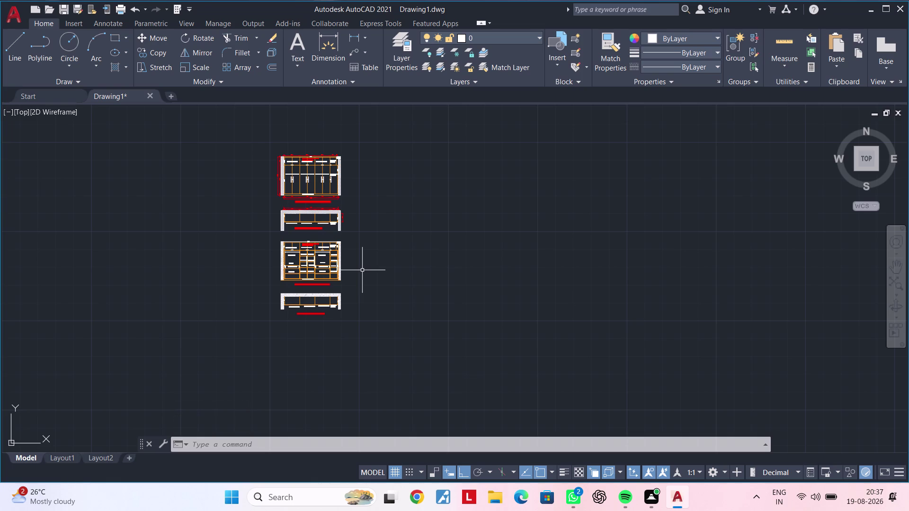
scroll(up, 3)
scroll(up, 3)
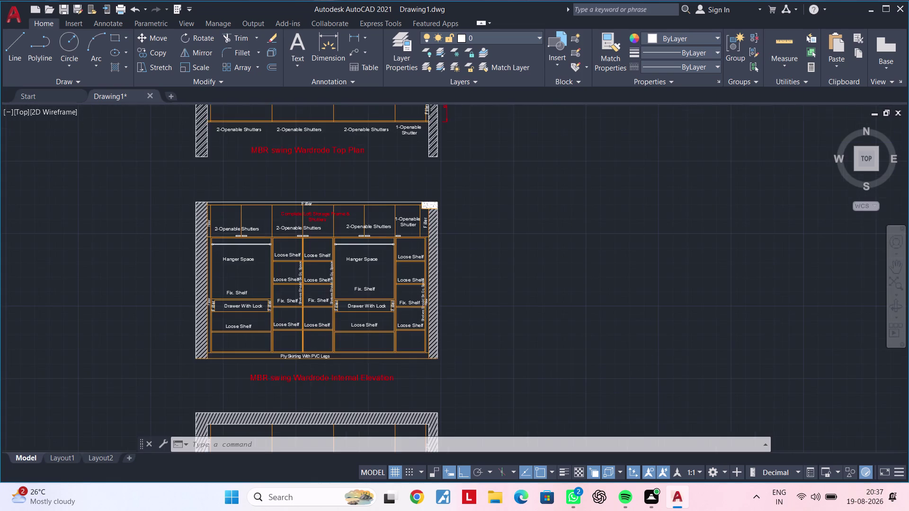
middle_drag(306, 261, 282, 377)
middle_drag(312, 282, 286, 426)
scroll(down, 3)
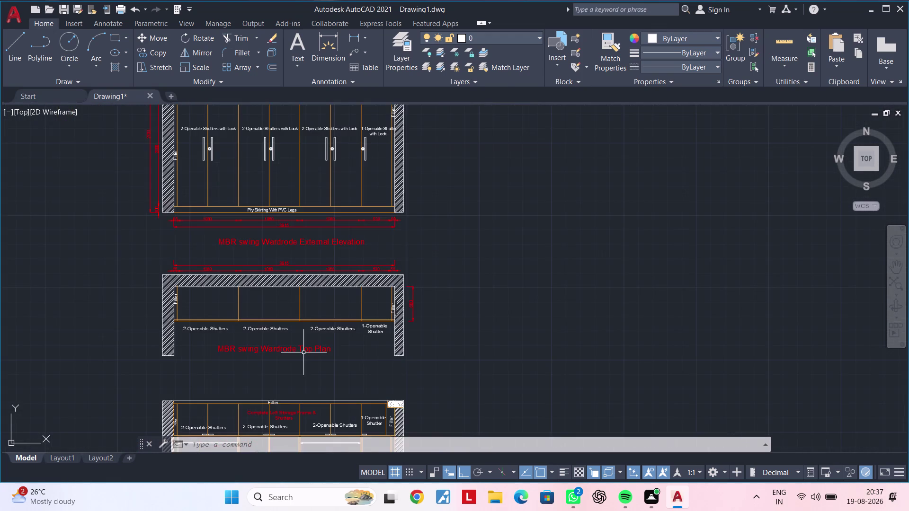
middle_drag(304, 356, 336, 258)
middle_drag(373, 278, 276, 318)
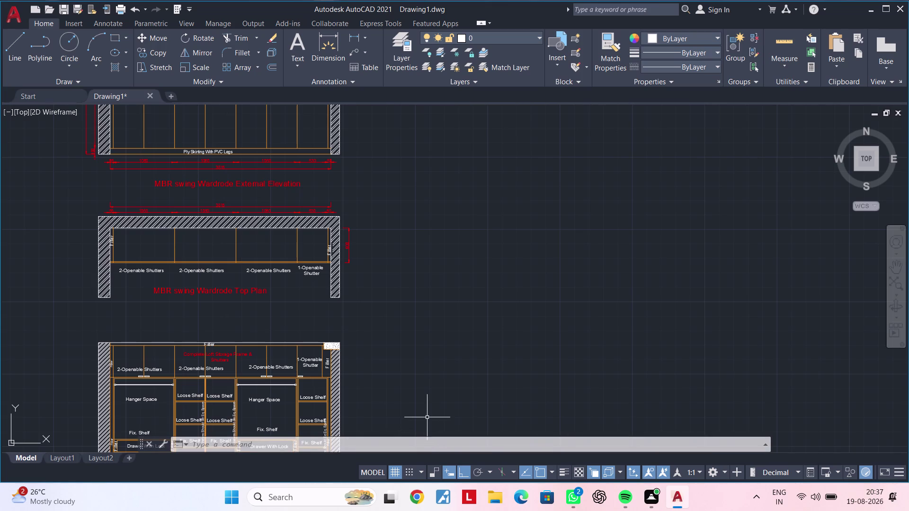
key(ctrl+s)
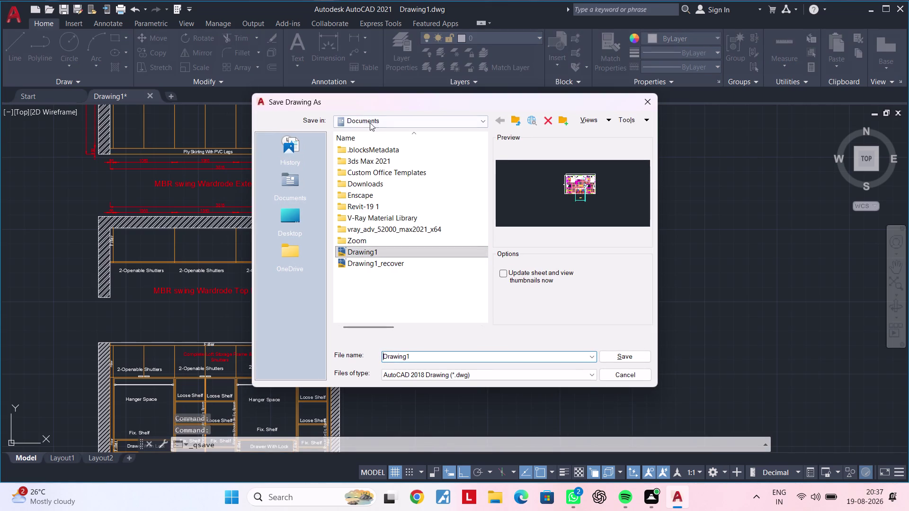
Browse to the Downloads > Autocad > FUJI PLAN folder as the save location.
click(370, 122)
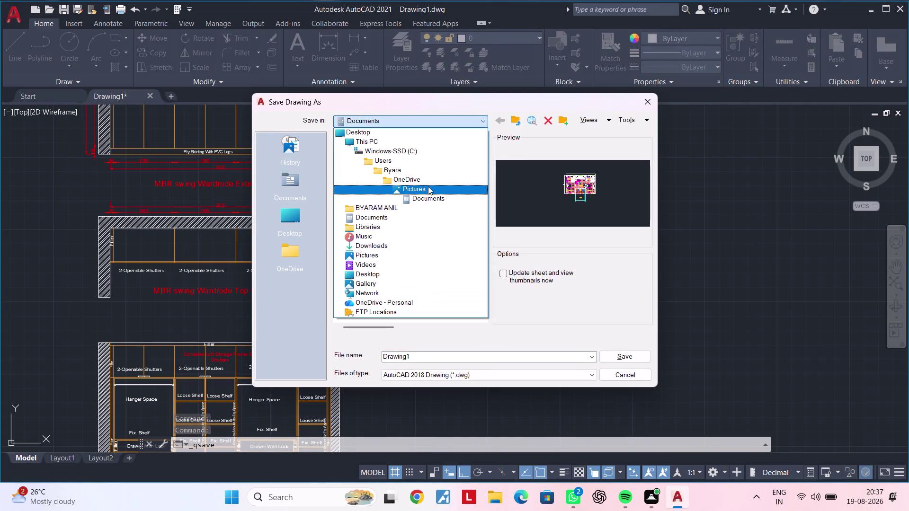
double_click(381, 248)
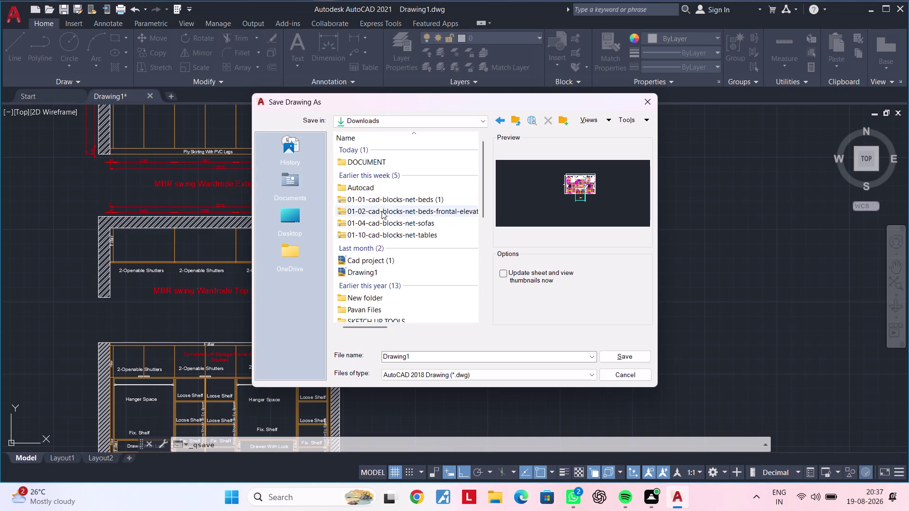
double_click(376, 185)
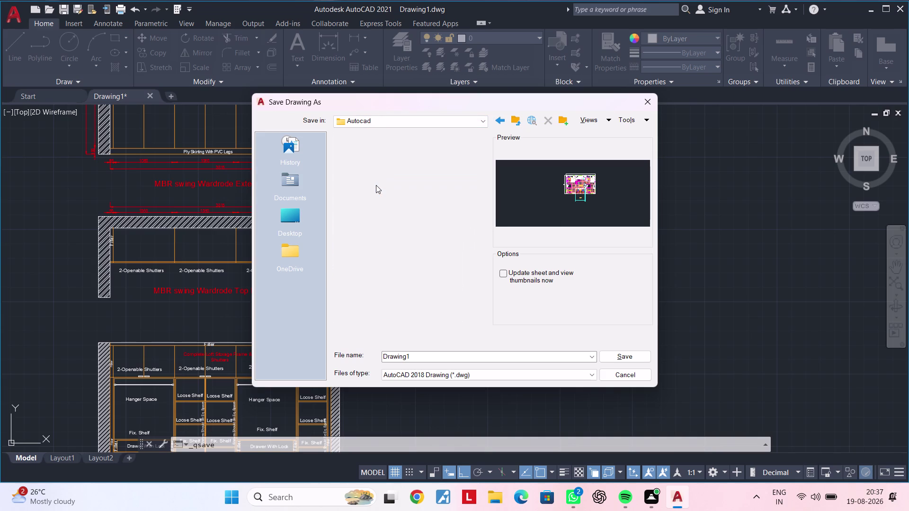
double_click(376, 165)
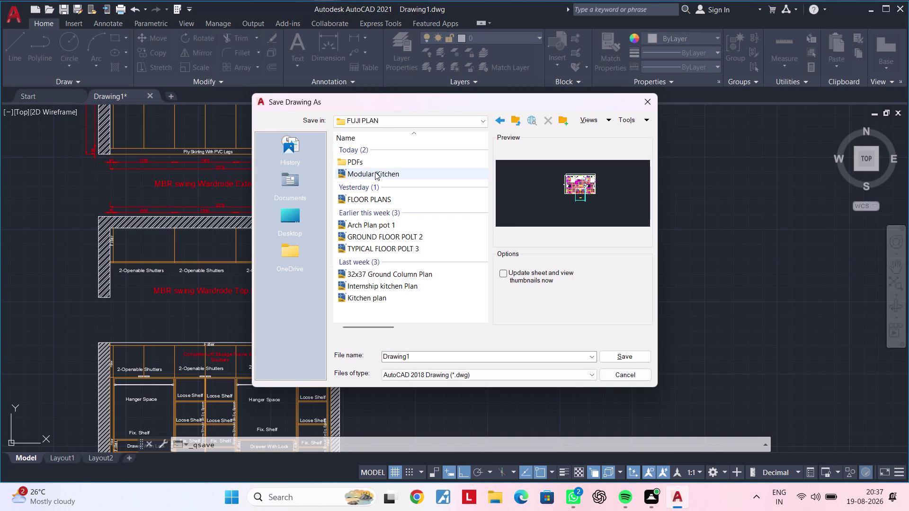
Replace the old file name with 'MBR Swing Wardrobe'.
click(424, 354)
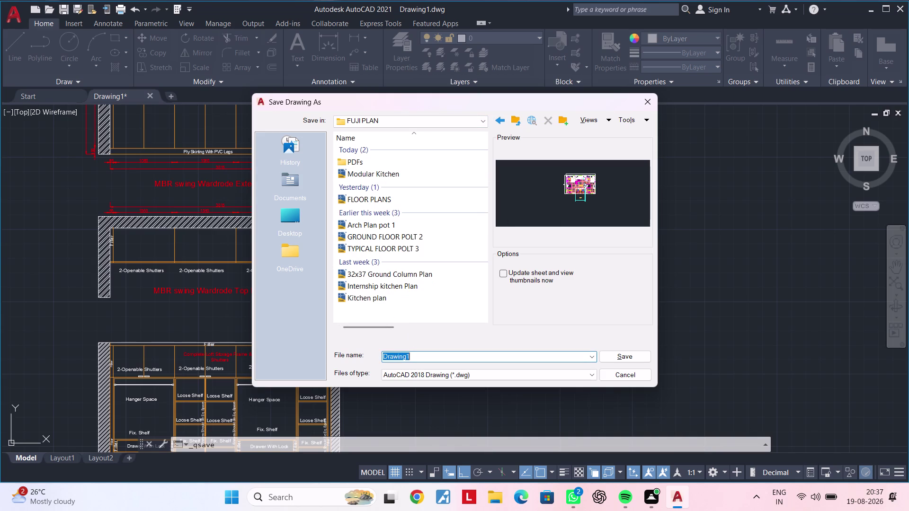
key(BackSpace)
key(BackSpace)
key(BackSpace)
key(BackSpace)
key(BackSpace)
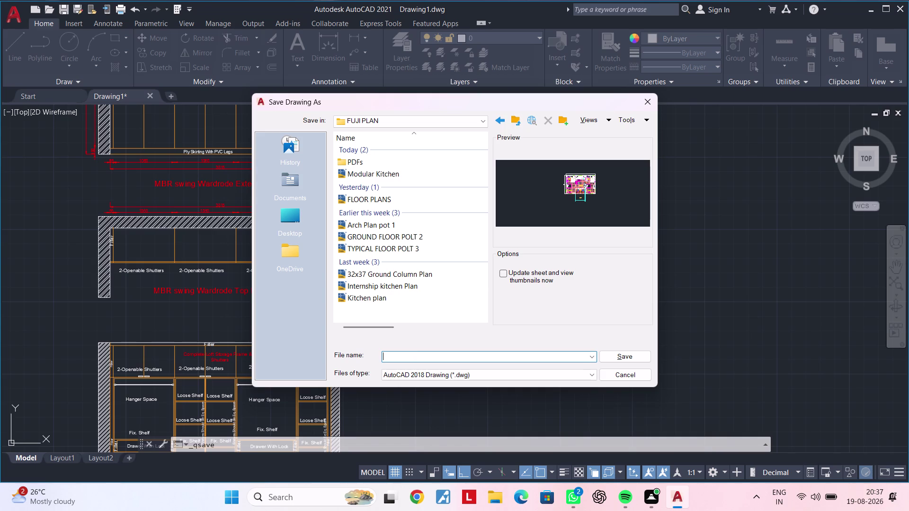
key(BackSpace)
key(shift+m)
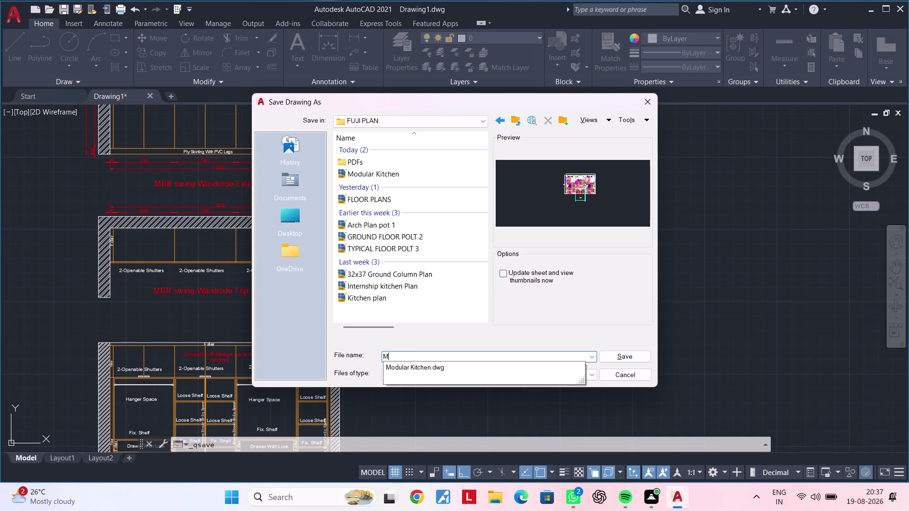
key(shift+b)
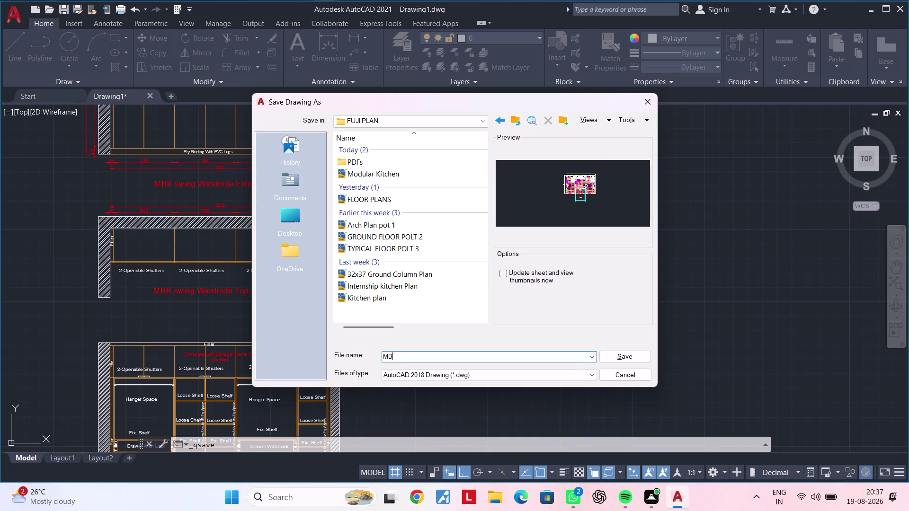
text(r)
key(space)
key(BackSpace)
key(BackSpace)
text(R)
key(space)
key(space)
key(BackSpace)
text(Sw)
text(ing)
key(space)
key(shift+w)
text(a)
text(rd)
text(ro)
text(b)
text(e)
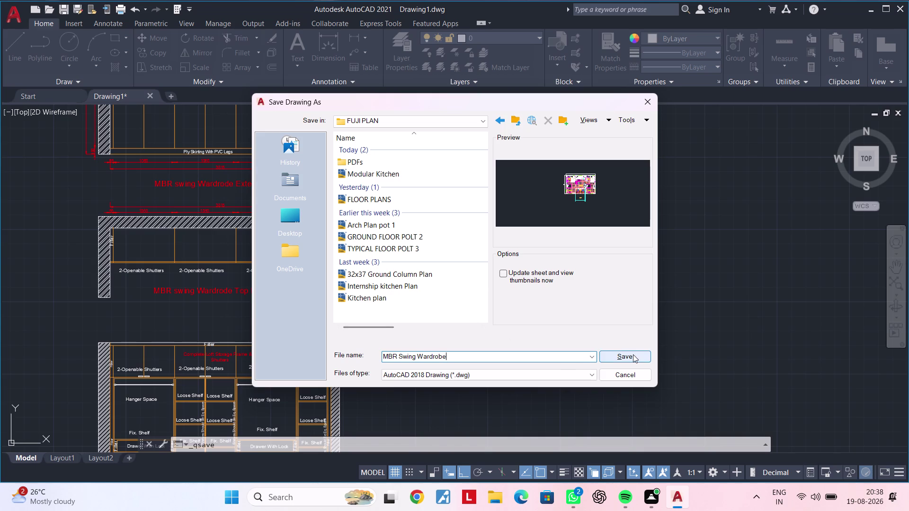
Save the file as MBR Swing Wardrobe.dwg and re-save it with Ctrl+S.
click(633, 355)
scroll(down, 3)
middle_drag(510, 323, 586, 269)
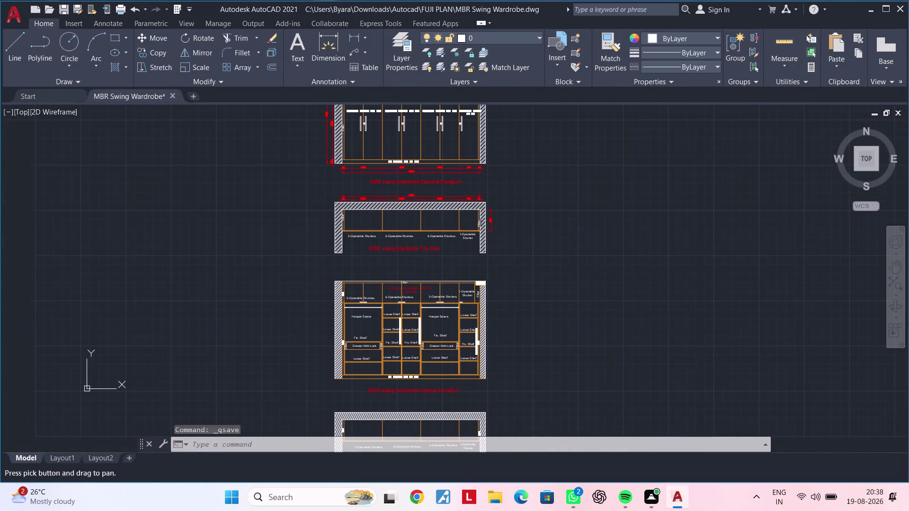
key(ctrl+s)
key(ctrl+s)
key(ctrl+s)
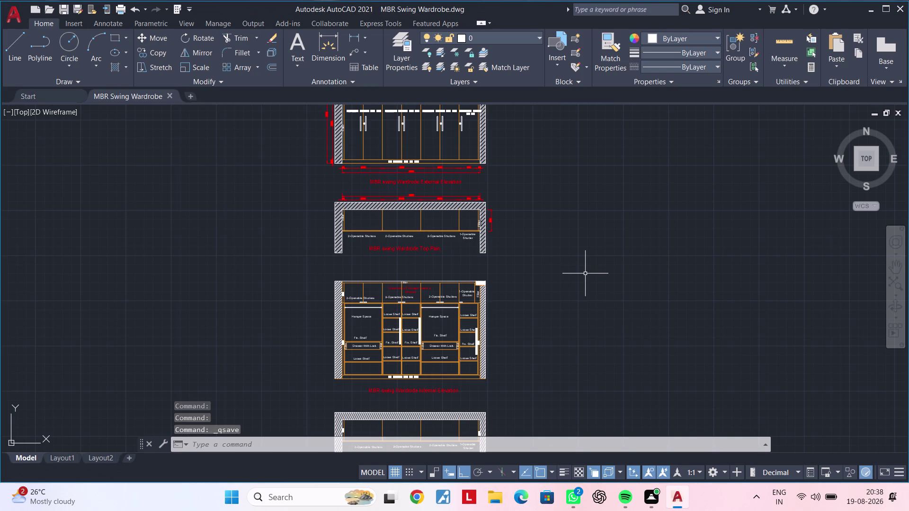
Zoom out to show all four drawings and save the latest changes.
scroll(down, 3)
middle_drag(585, 274, 528, 286)
scroll(up, 3)
middle_drag(529, 286, 487, 312)
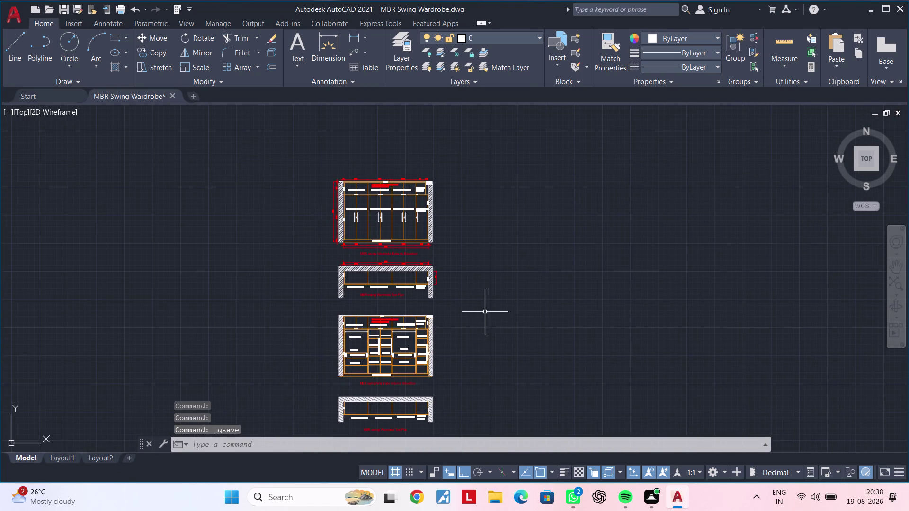
key(ctrl+s)
key(ctrl+s)
key(ctrl+s)
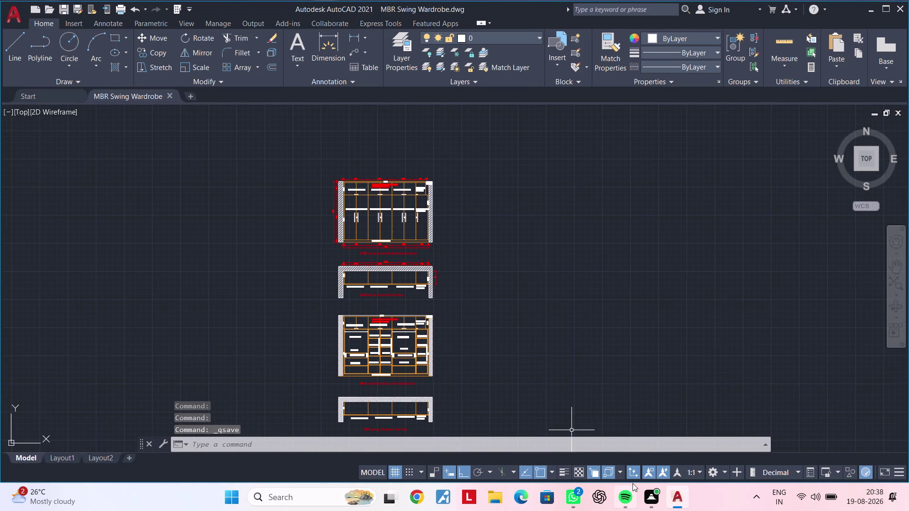